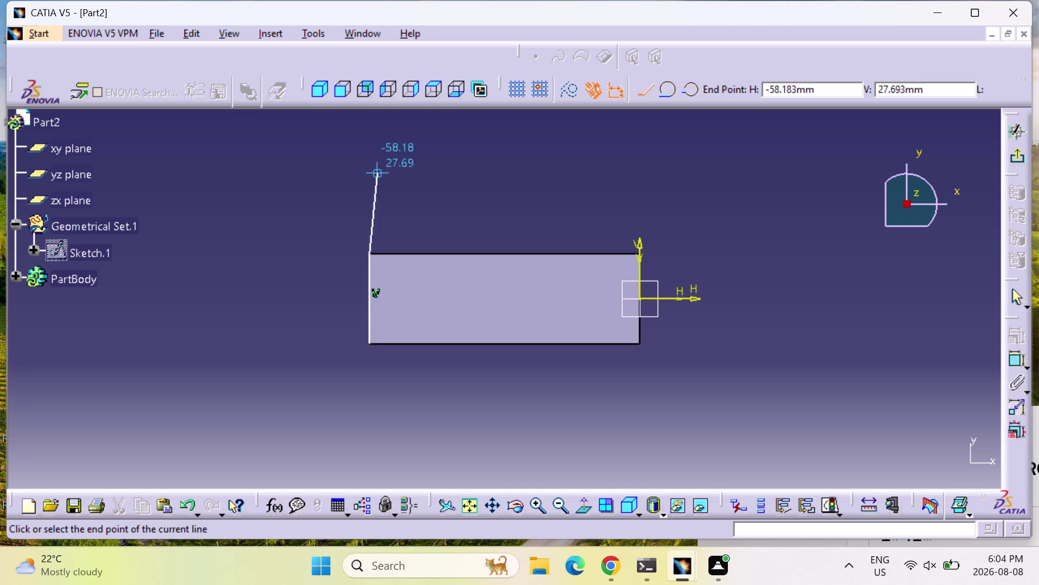
Add a tangent arc across the top and a right vertical line down to the block's corner.
middle_drag(367, 147, 362, 186)
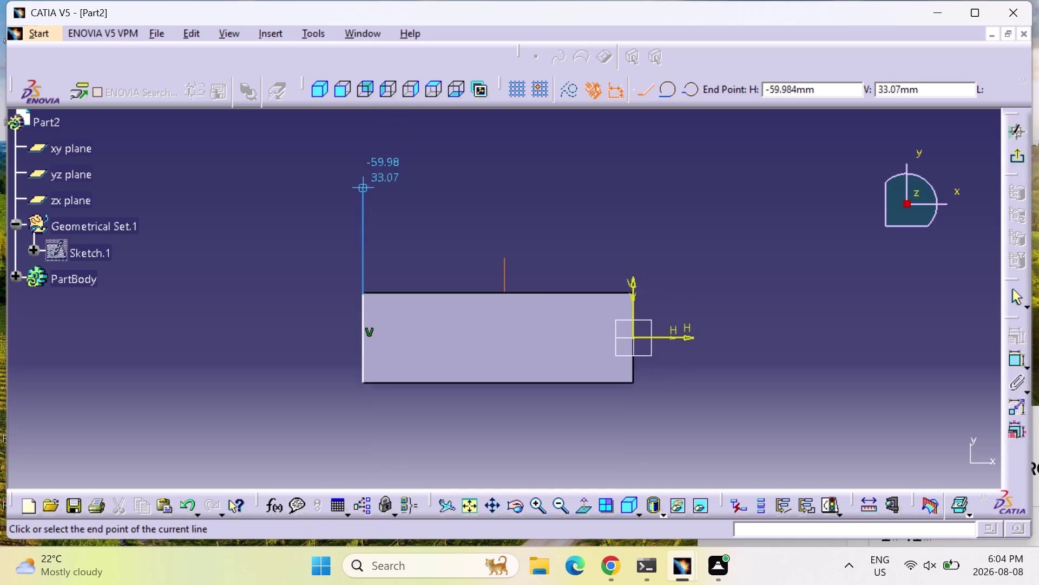
middle_drag(362, 186, 358, 305)
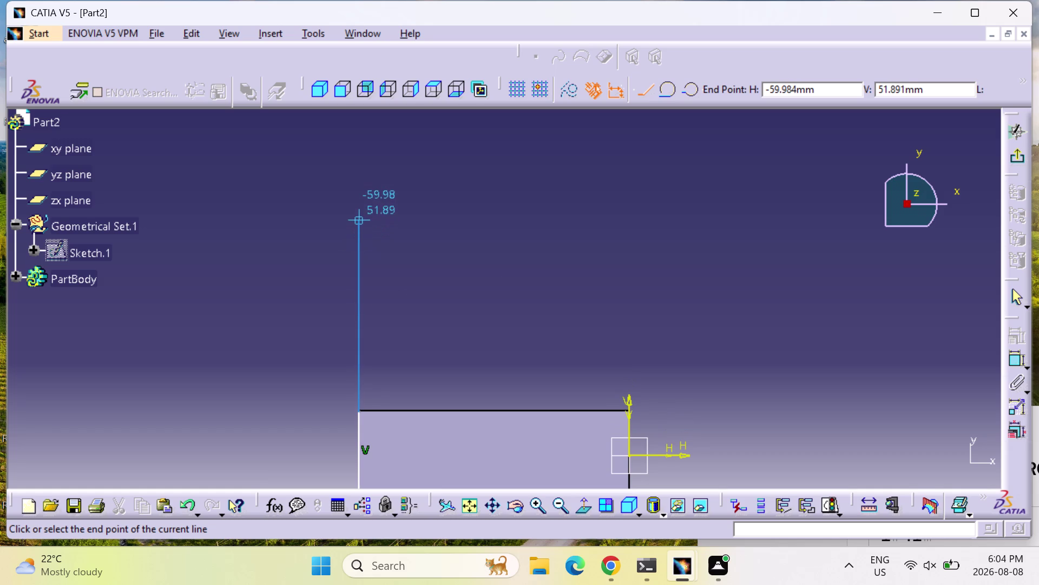
drag(360, 219, 630, 214)
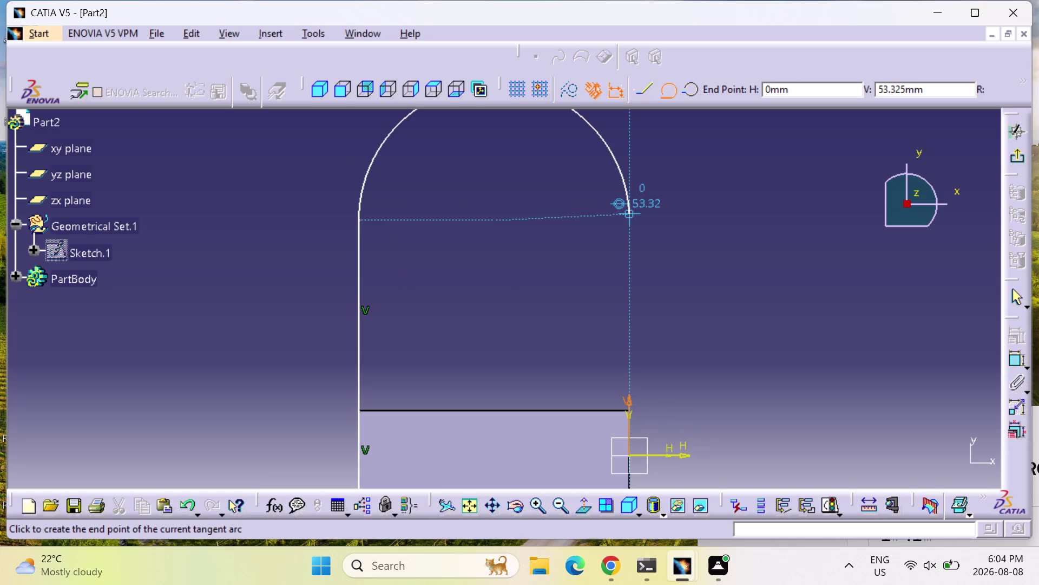
click(630, 222)
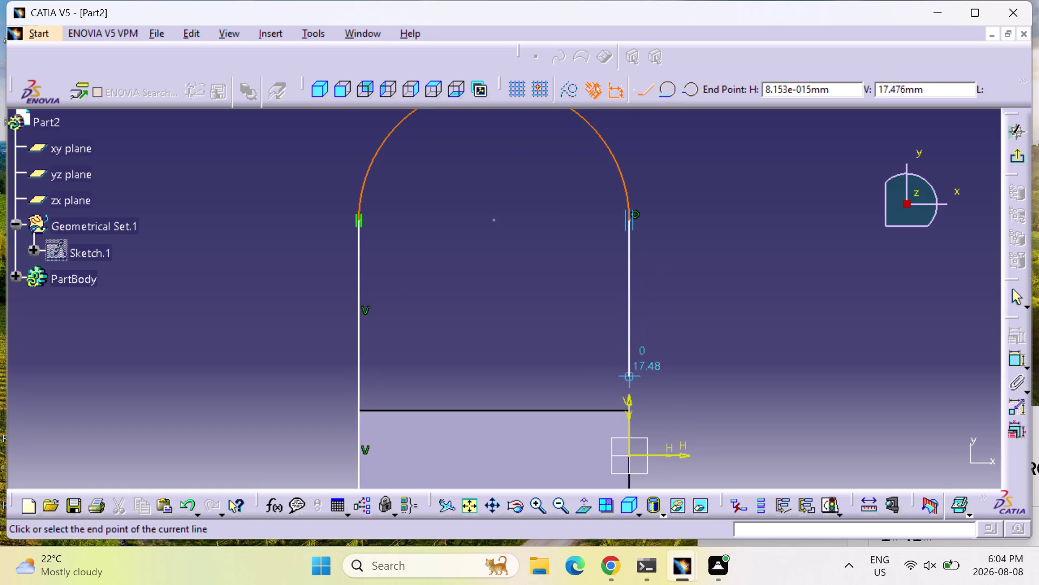
click(631, 409)
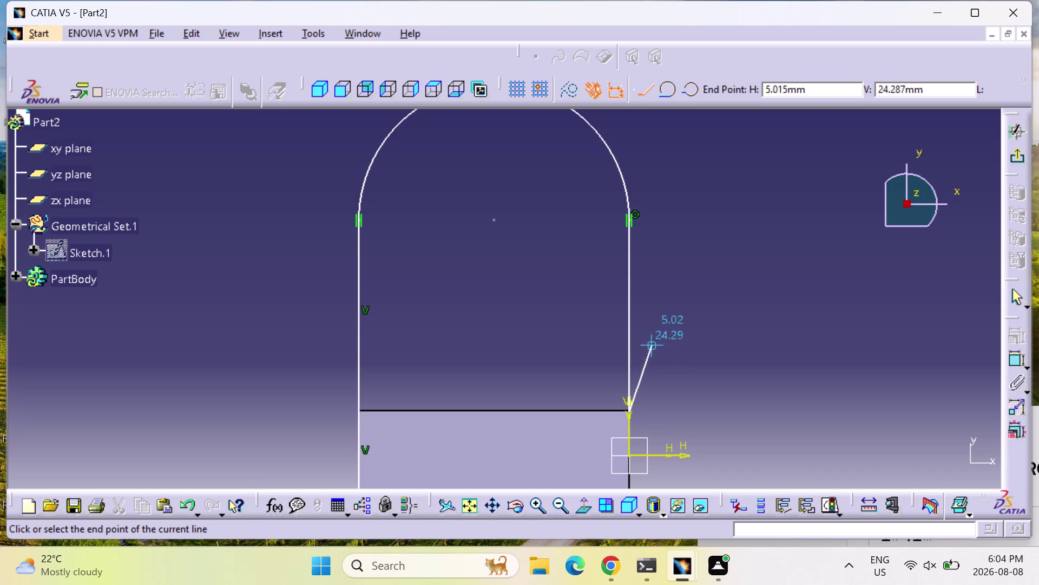
key(Escape)
key(Escape)
key(Escape)
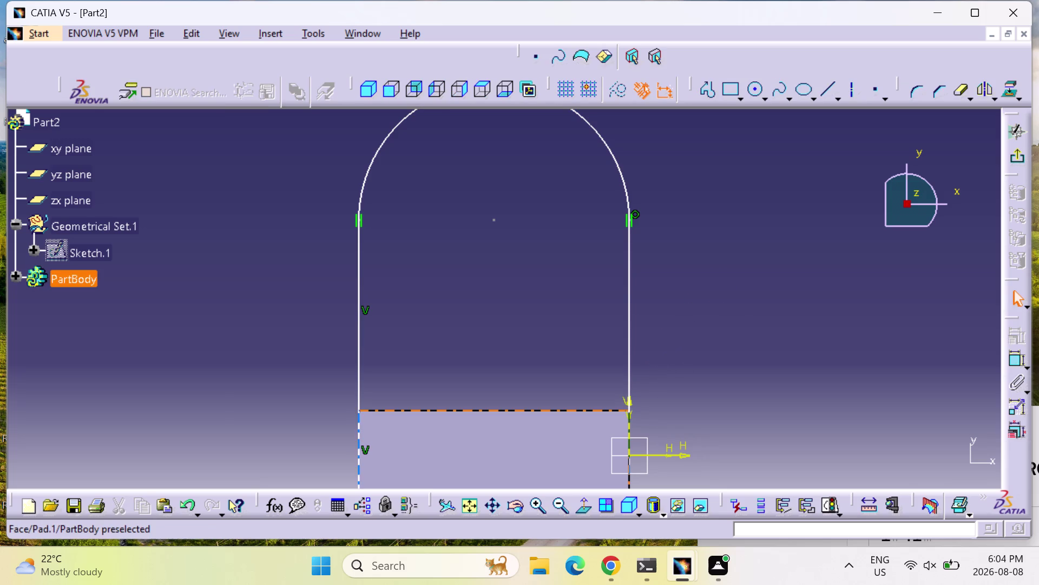
key(Escape)
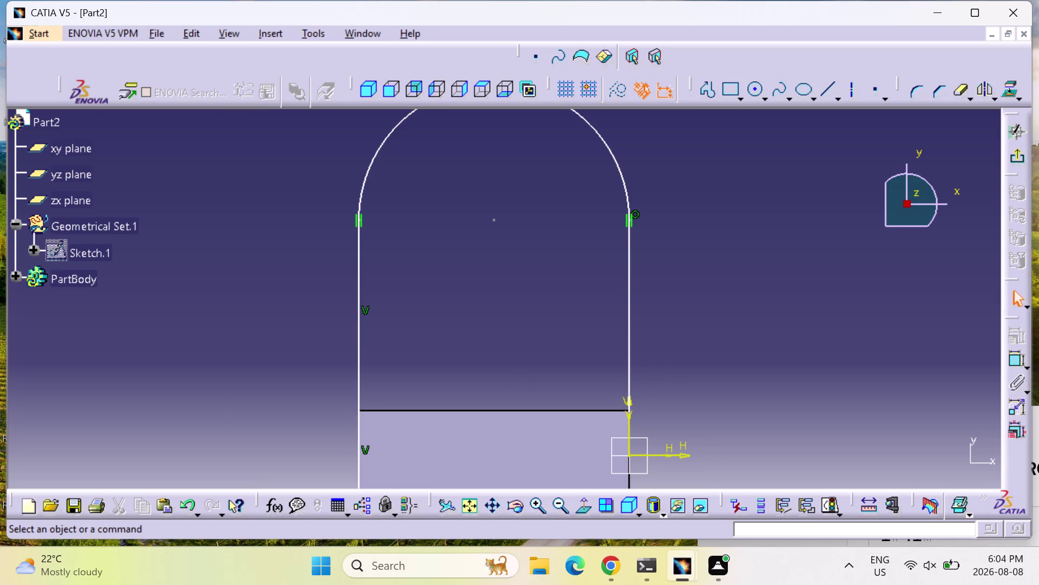
middle_drag(538, 402, 499, 286)
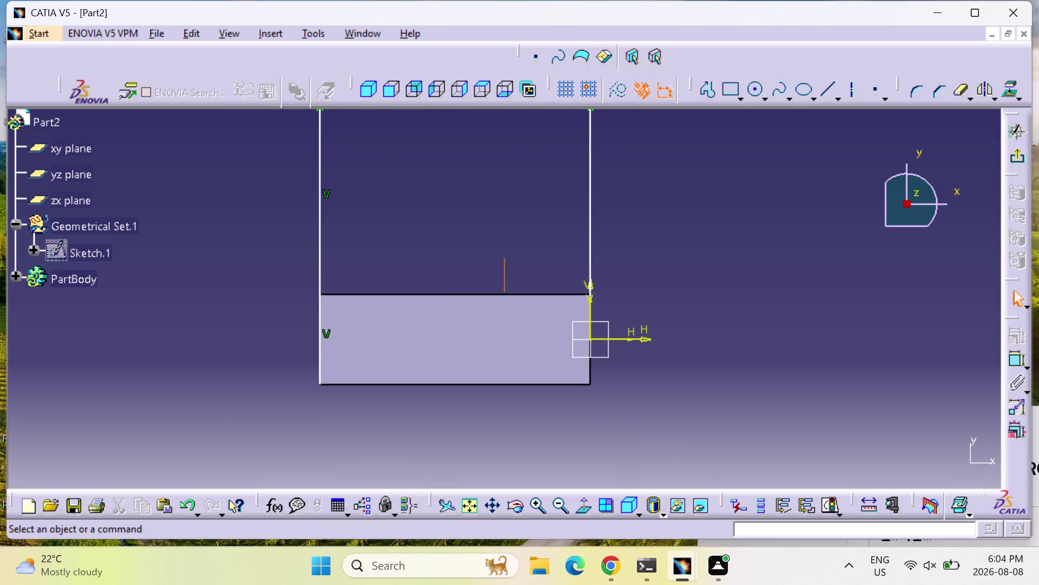
Dimension the arc centre to the bottom edge, try 40, and undo back to 61.891.
middle_drag(499, 286, 516, 355)
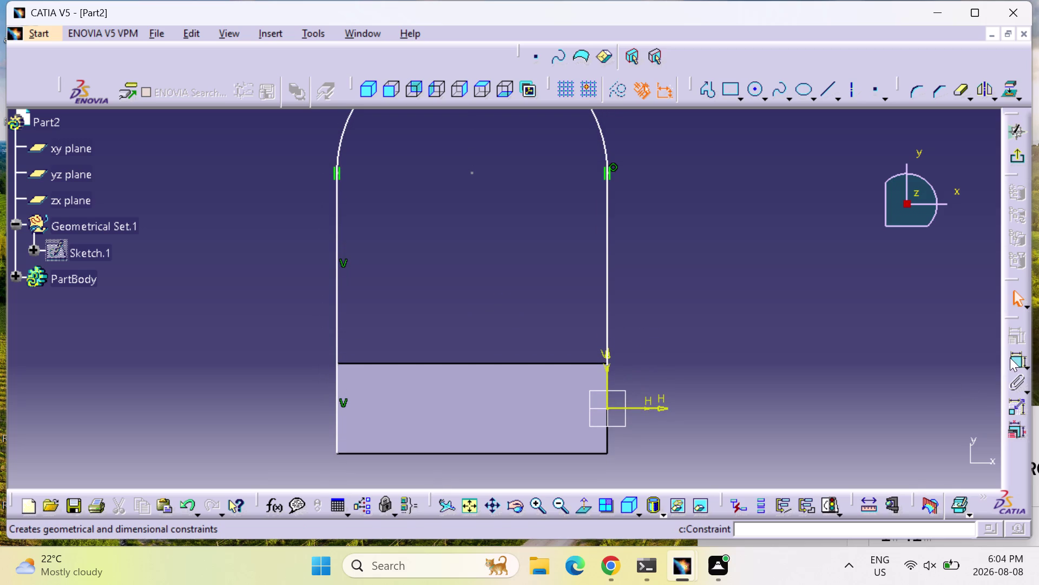
click(1016, 358)
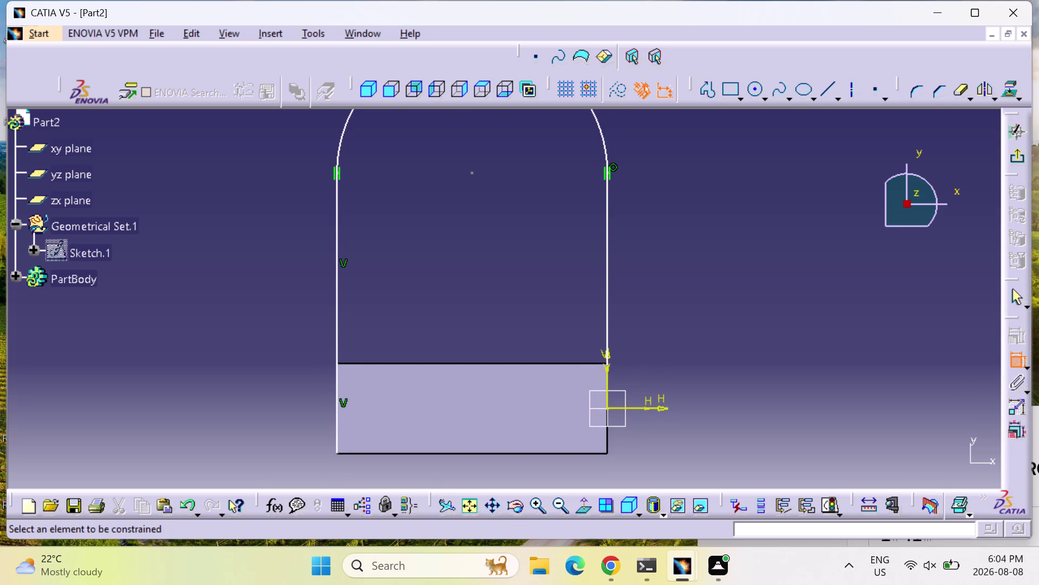
click(474, 174)
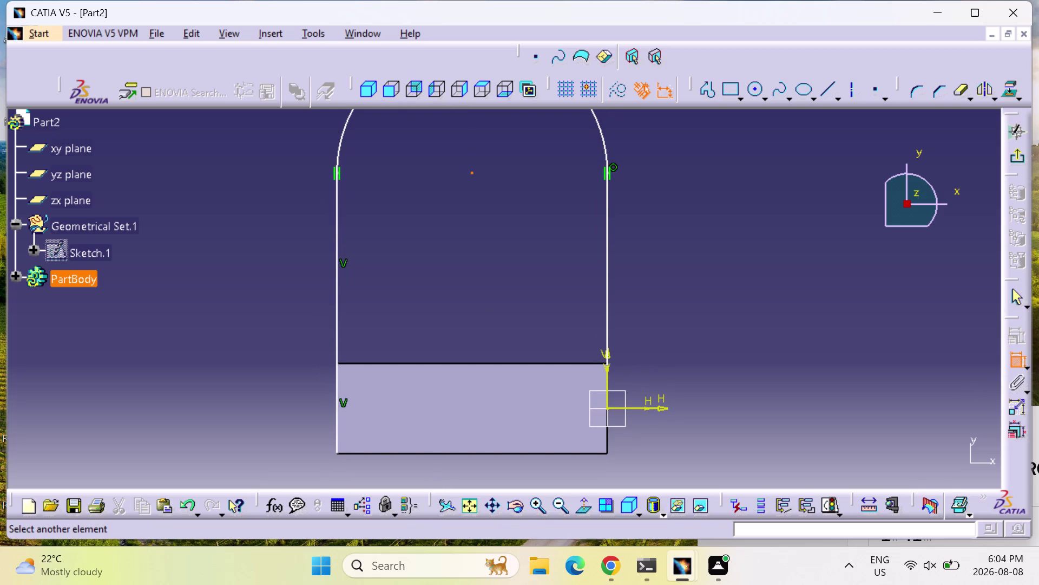
click(496, 456)
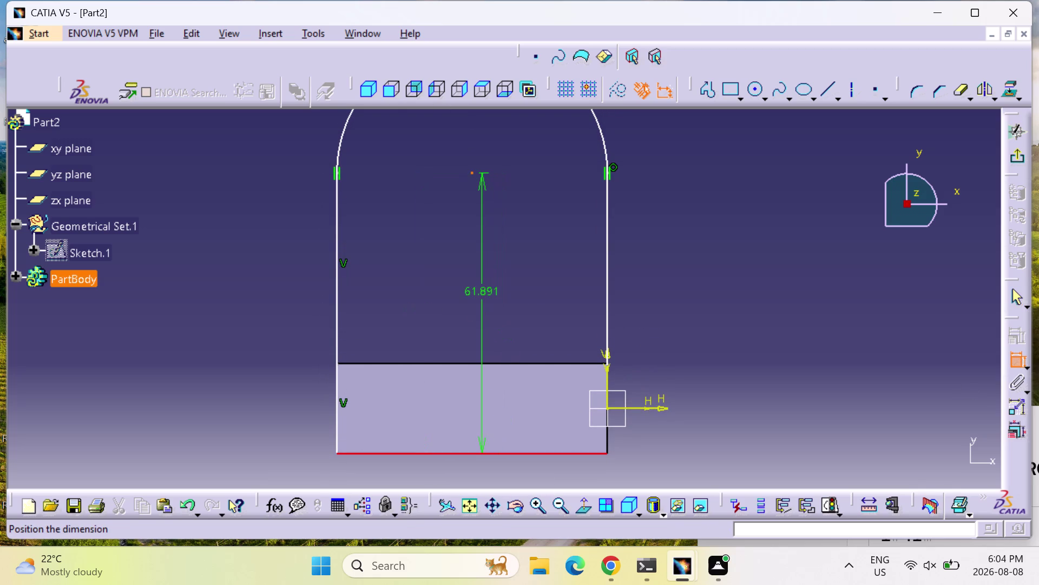
click(482, 294)
double_click(490, 286)
text(4)
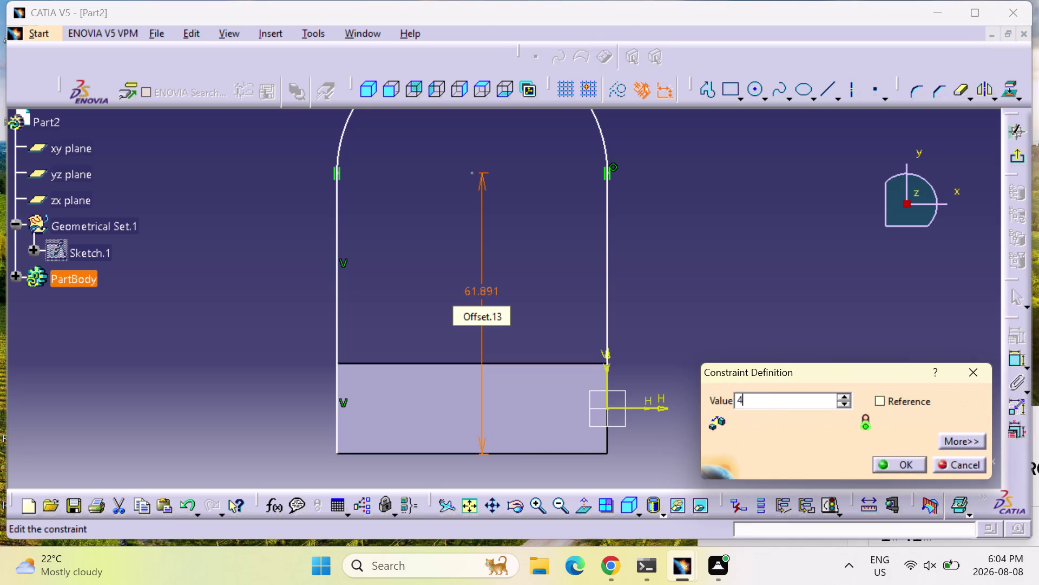
text(0)
key(Return)
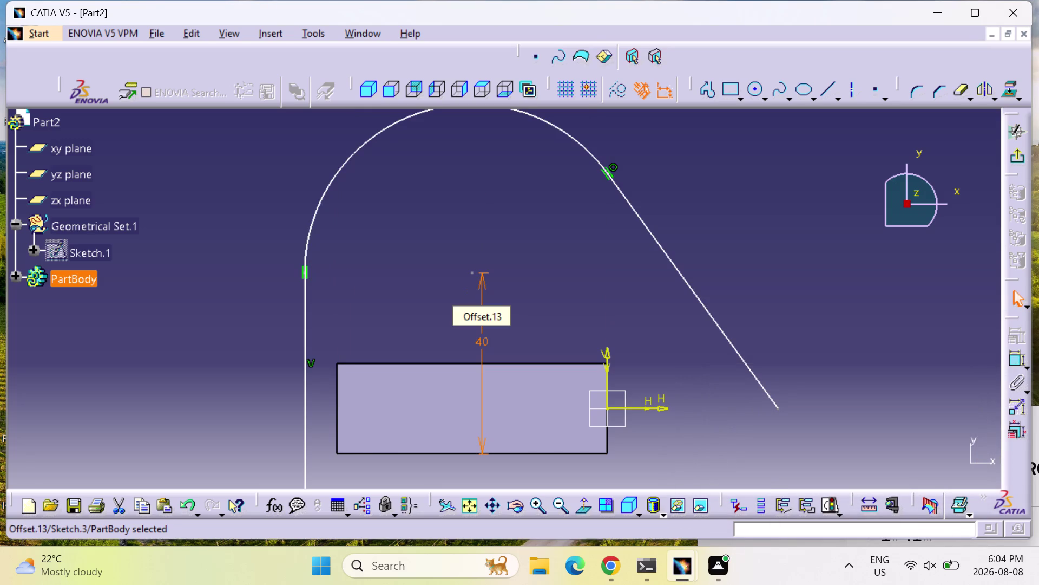
key(ctrl+z)
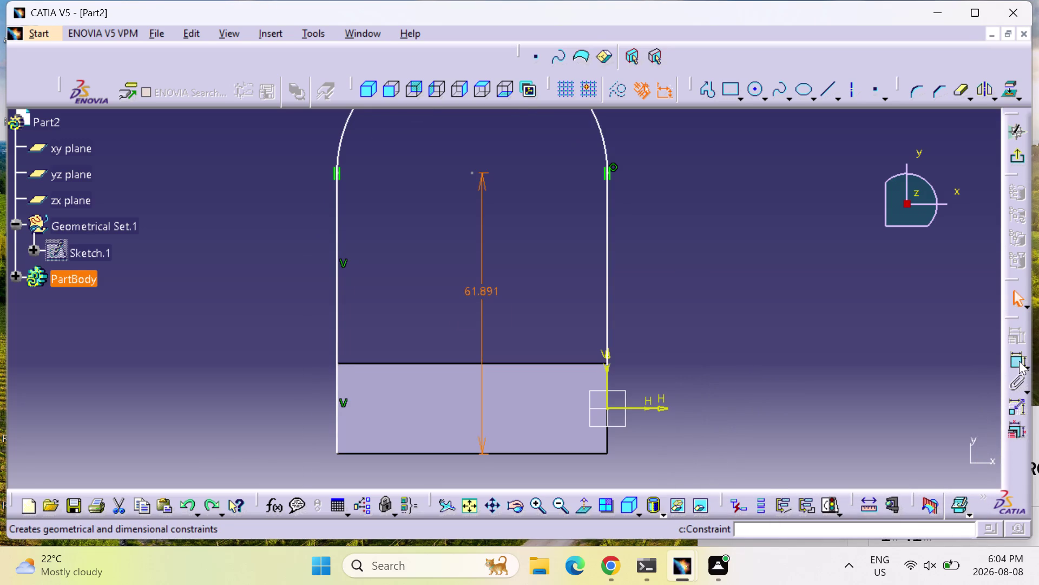
Attempt a width dimension between the two vertical lines, then cancel it.
click(1021, 360)
click(337, 191)
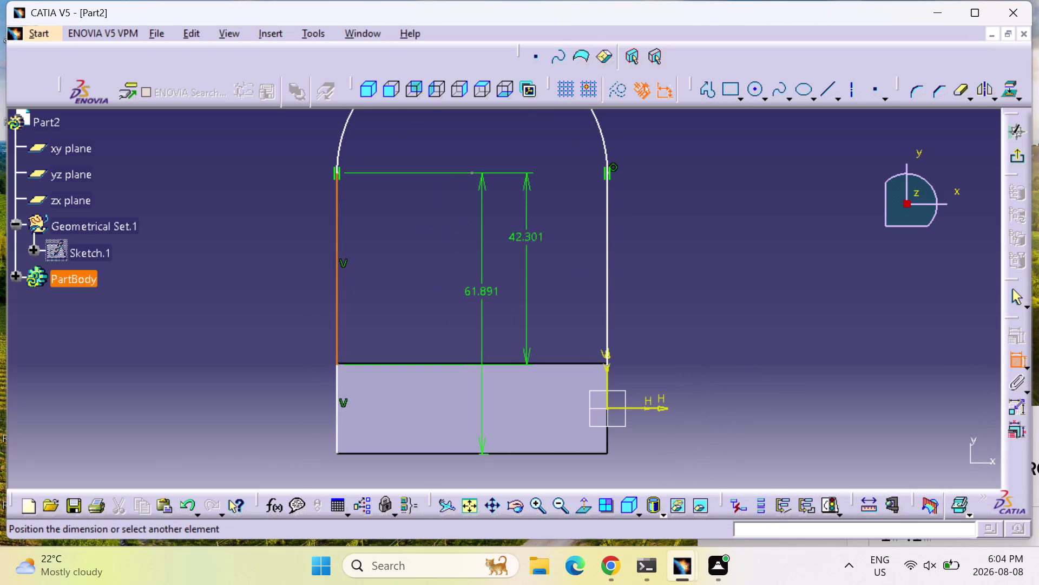
click(607, 249)
right_click(522, 259)
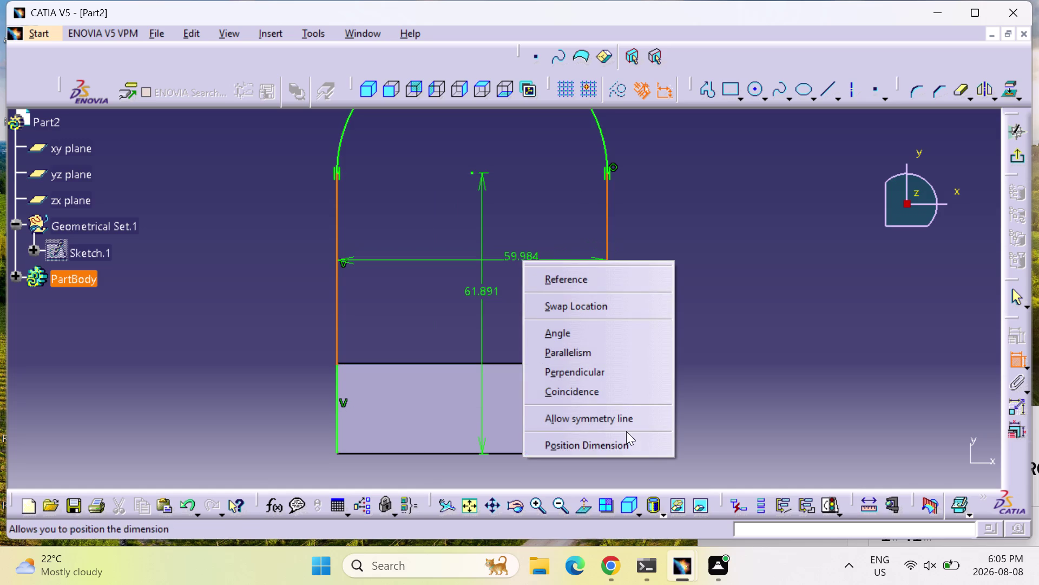
click(634, 421)
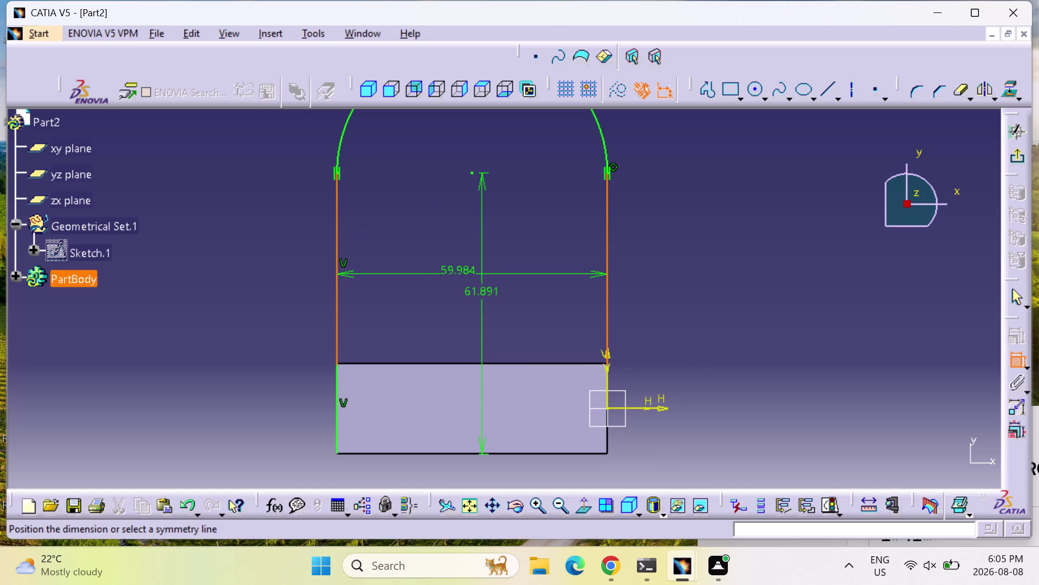
key(Escape)
key(Escape)
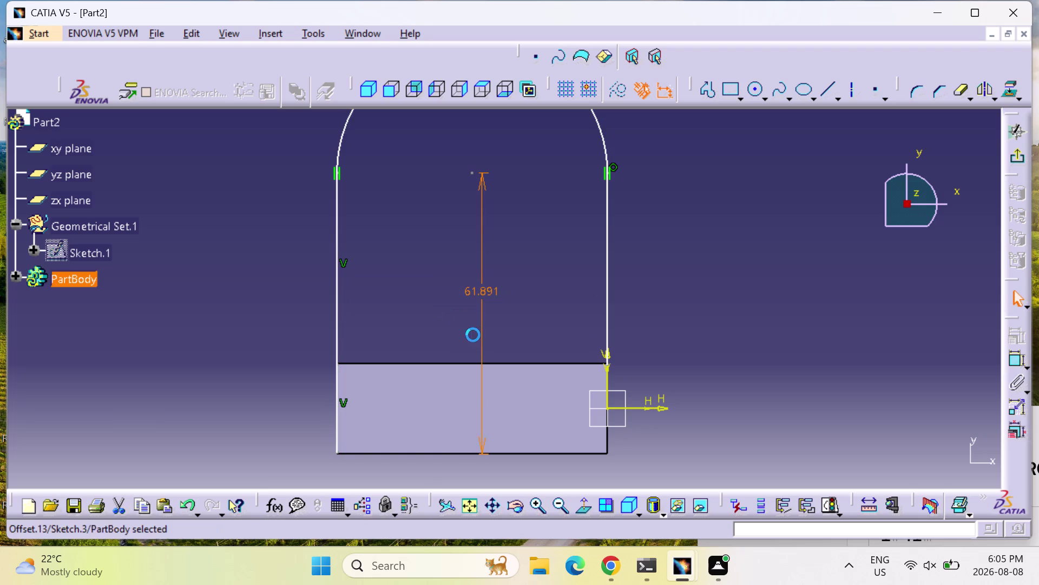
key(Escape)
key(Escape)
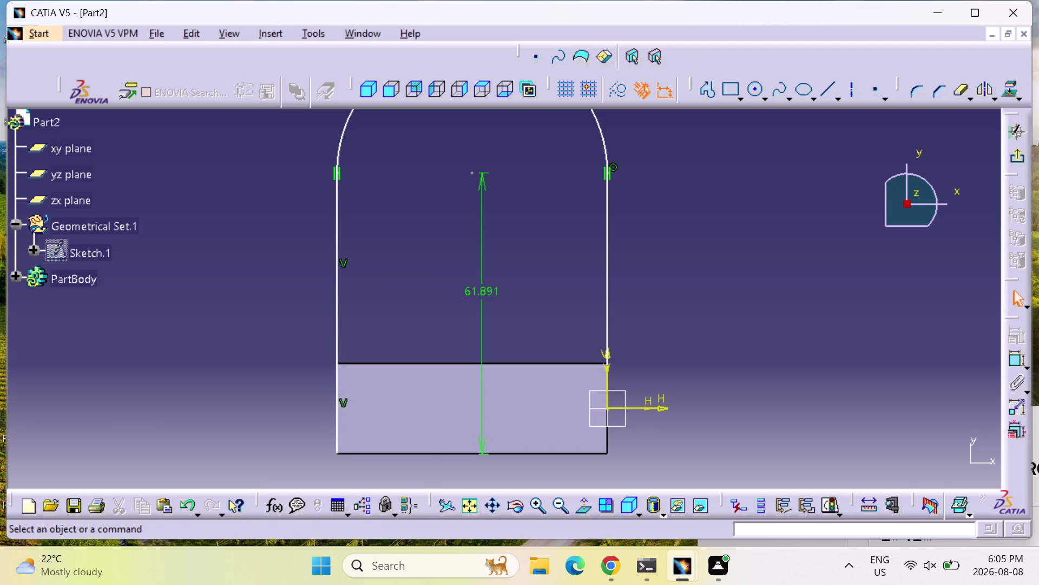
Leave the sketch, open Pad.1's settings, and untick Mirrored extent.
middle_drag(703, 376, 462, 359)
right_drag(703, 376, 461, 358)
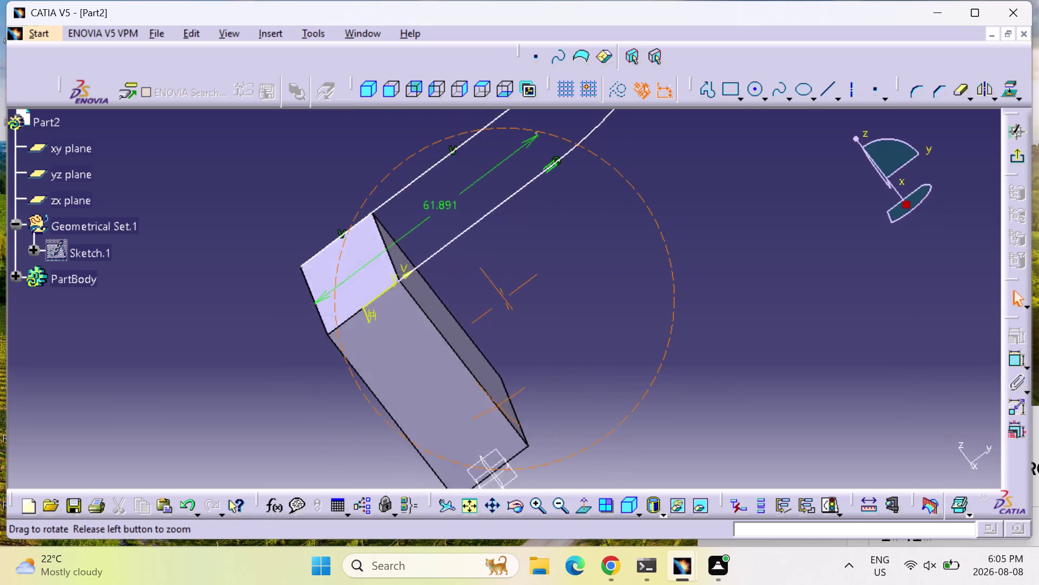
middle_drag(461, 358, 373, 223)
right_drag(461, 359, 372, 222)
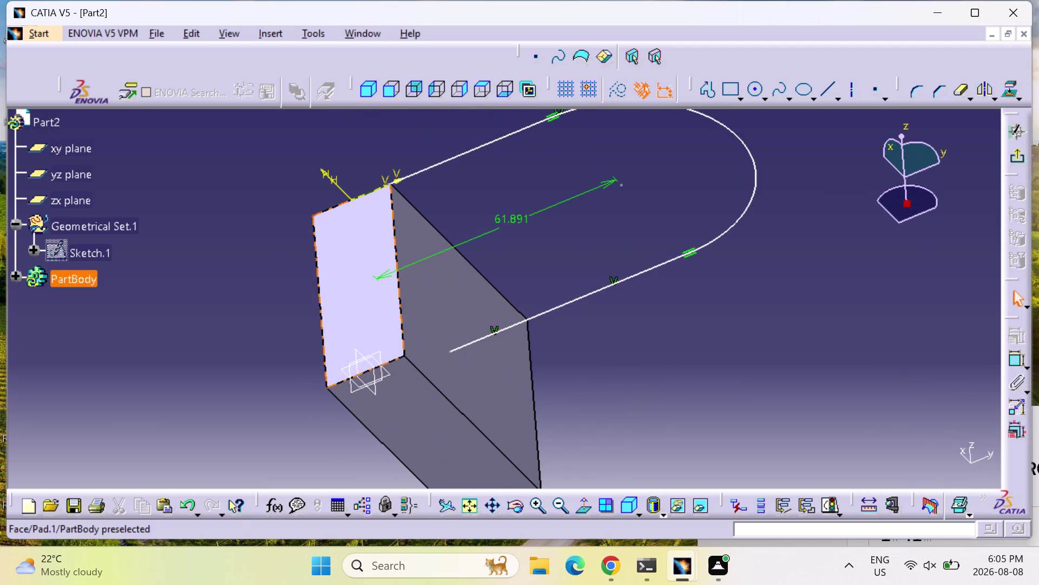
double_click(372, 324)
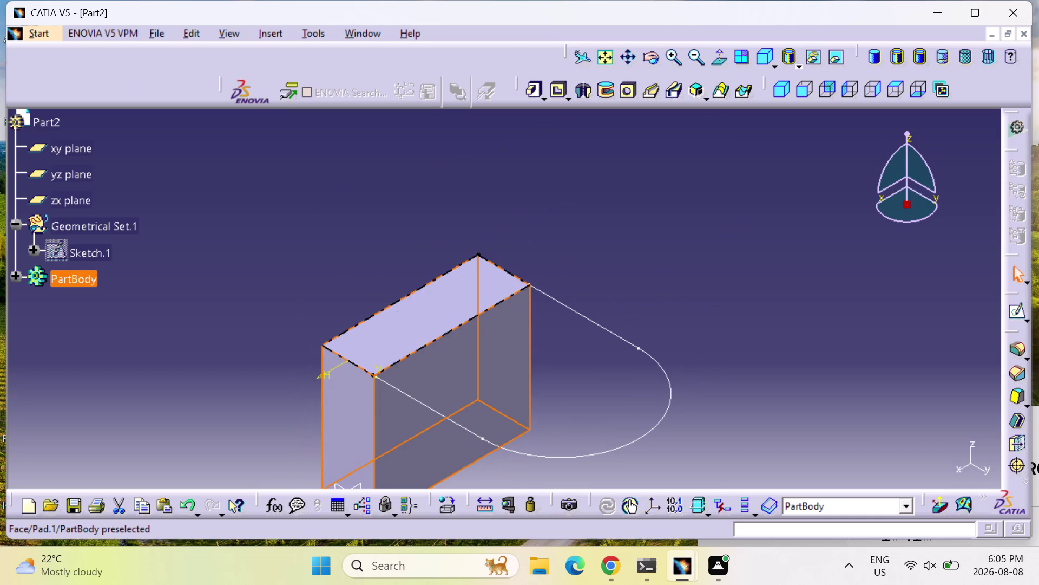
double_click(403, 316)
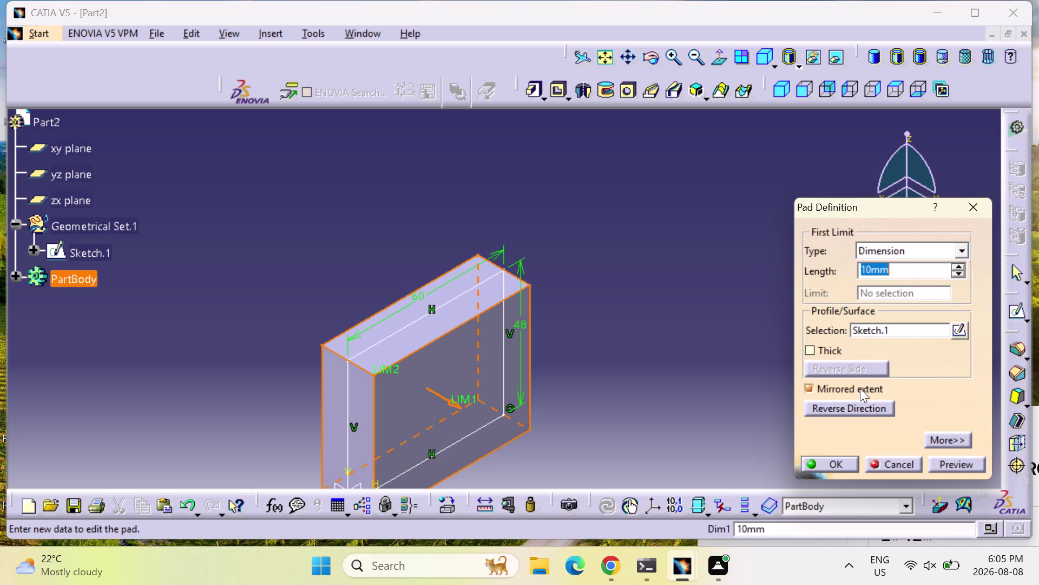
click(950, 464)
middle_drag(673, 372, 642, 296)
right_drag(662, 370, 642, 296)
click(607, 56)
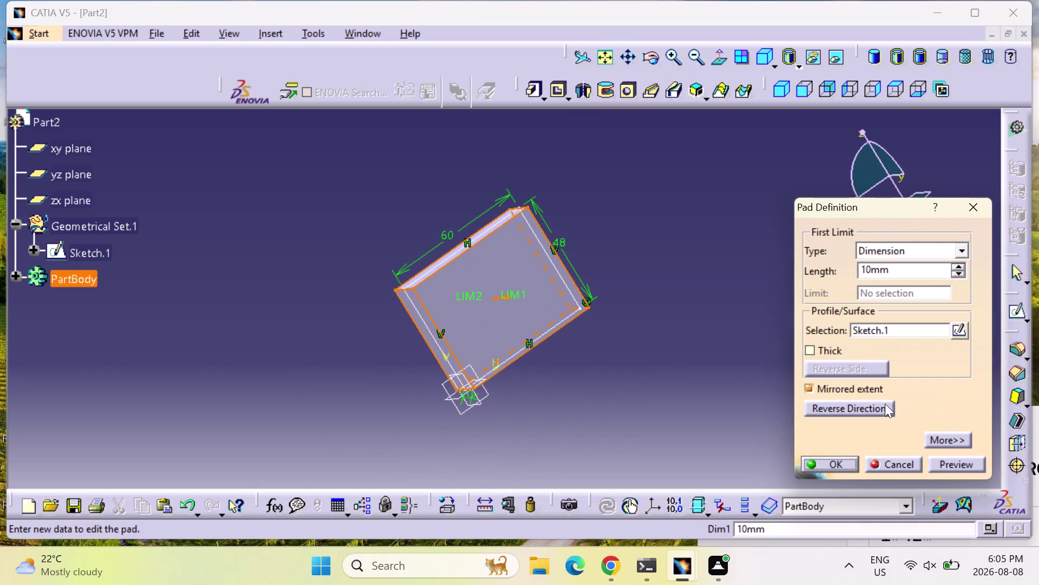
click(861, 390)
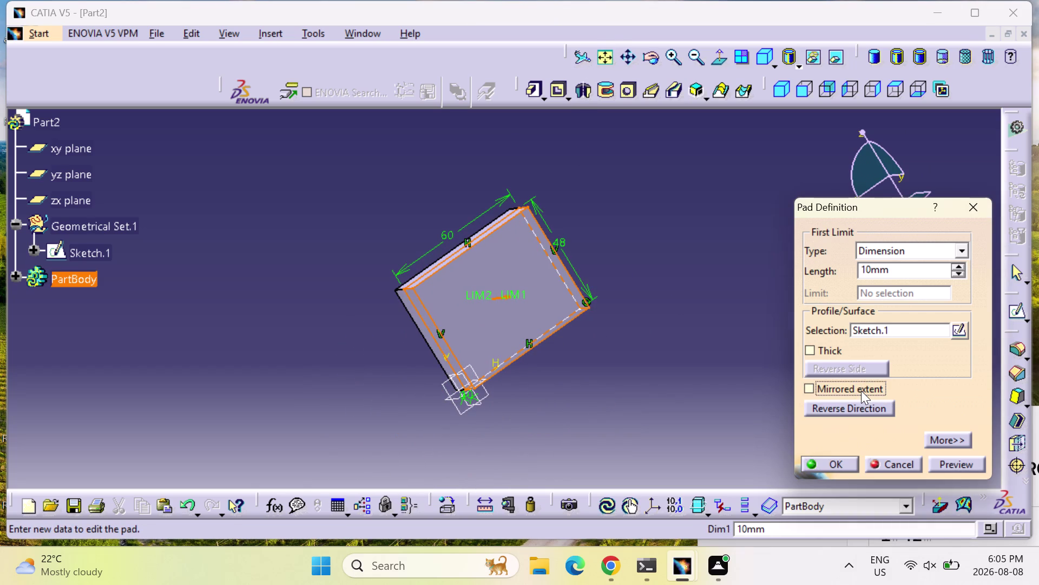
Re-enable Mirrored extent and confirm the 10 mm pad.
middle_drag(612, 401, 497, 201)
right_drag(613, 401, 497, 201)
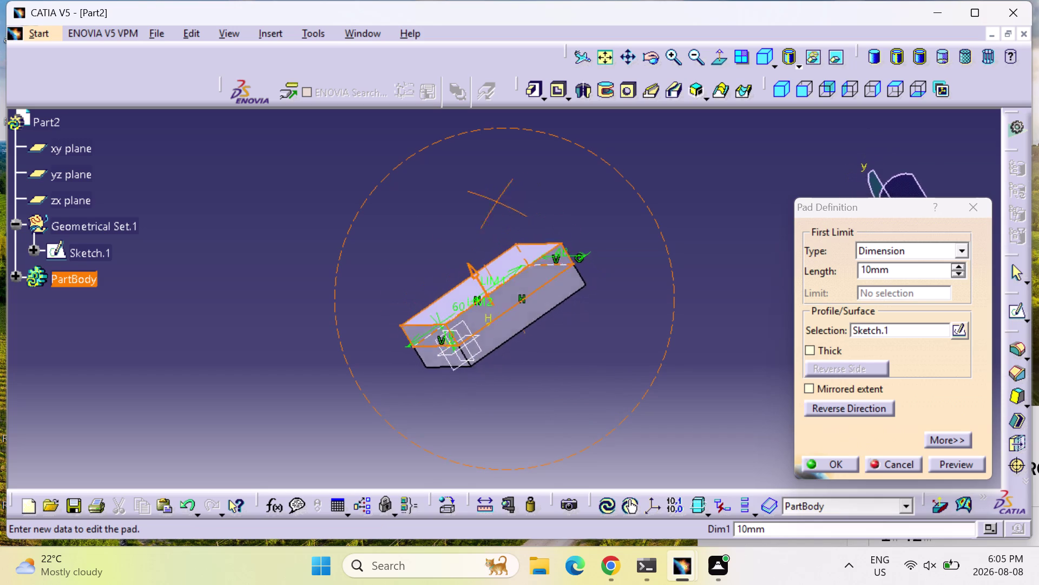
middle_drag(497, 201, 429, 192)
right_drag(497, 201, 429, 191)
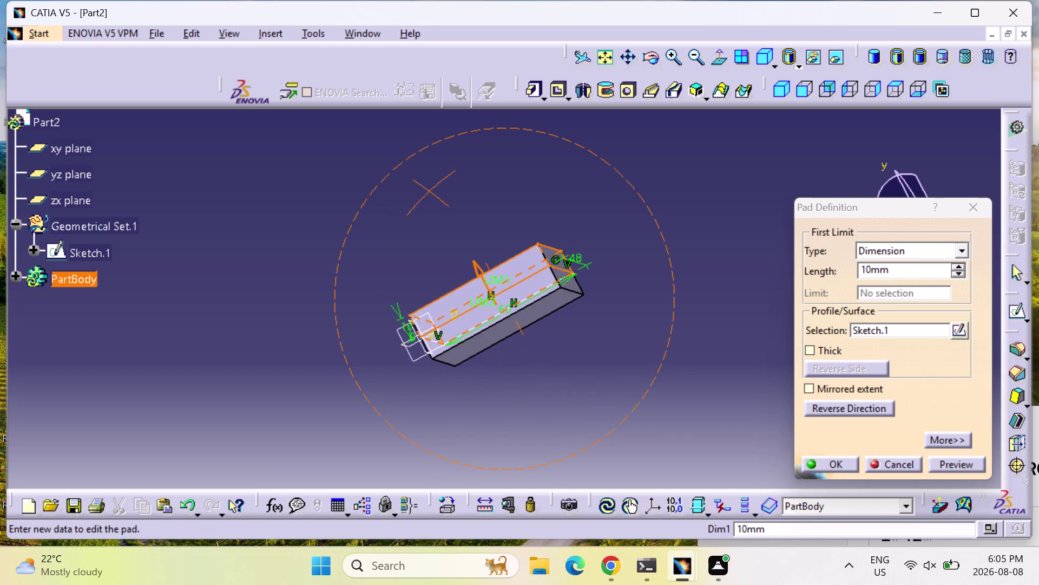
middle_drag(429, 191, 432, 191)
right_drag(428, 192, 432, 191)
middle_drag(450, 447, 479, 247)
right_drag(444, 446, 480, 247)
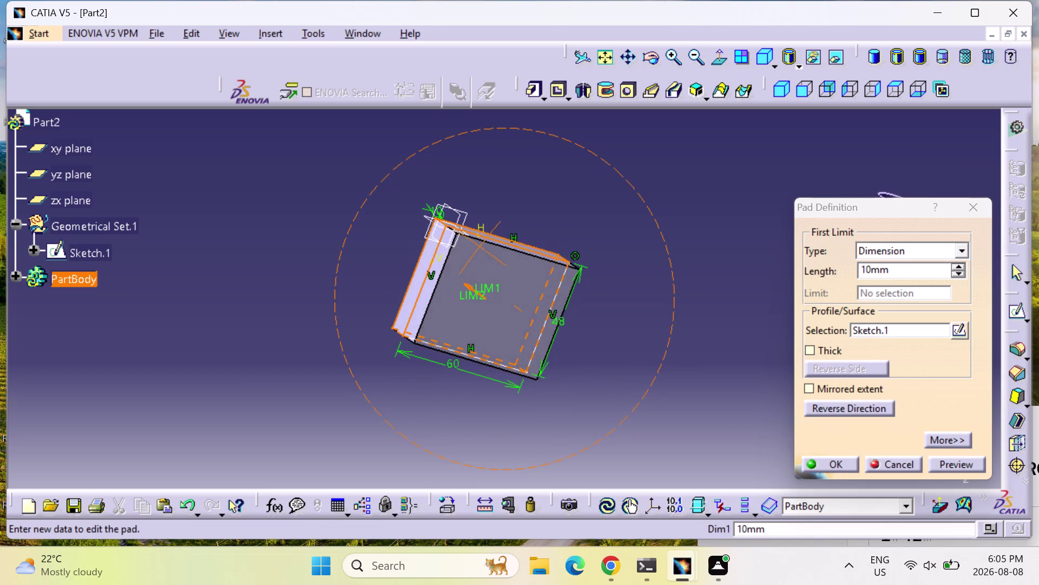
middle_drag(480, 247, 480, 240)
right_drag(480, 247, 481, 241)
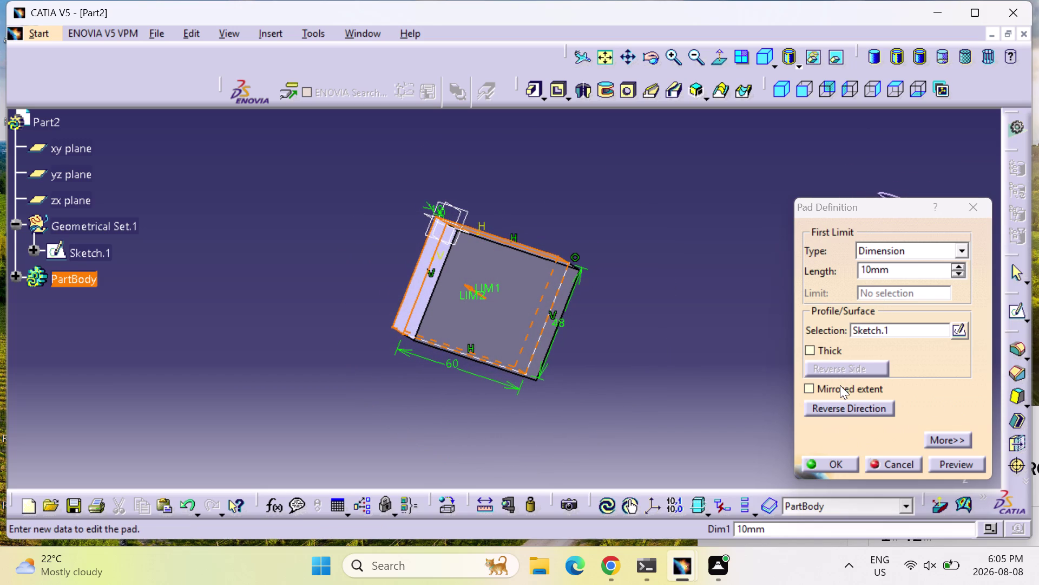
click(840, 385)
click(961, 461)
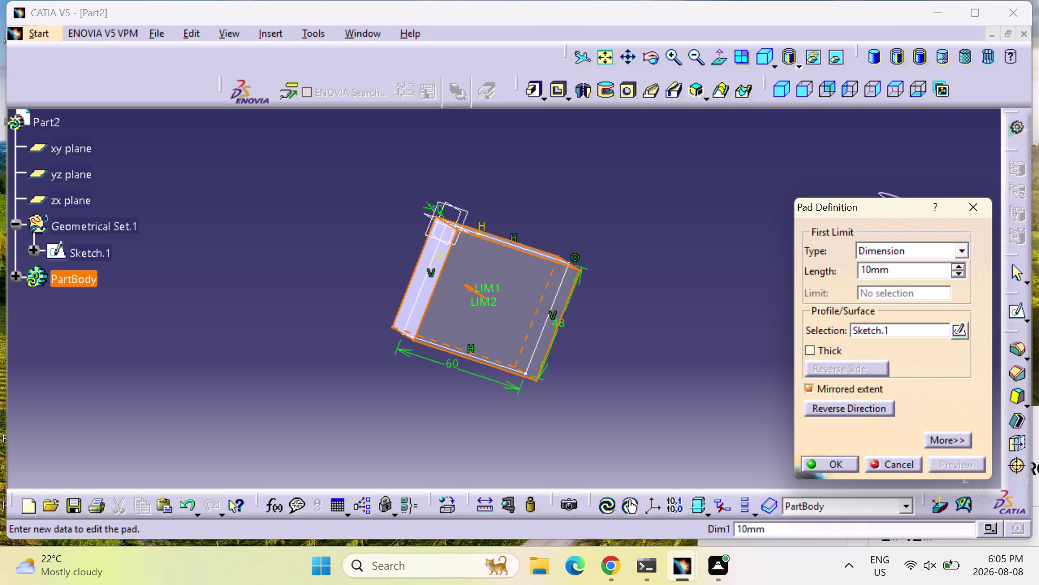
click(620, 356)
click(850, 463)
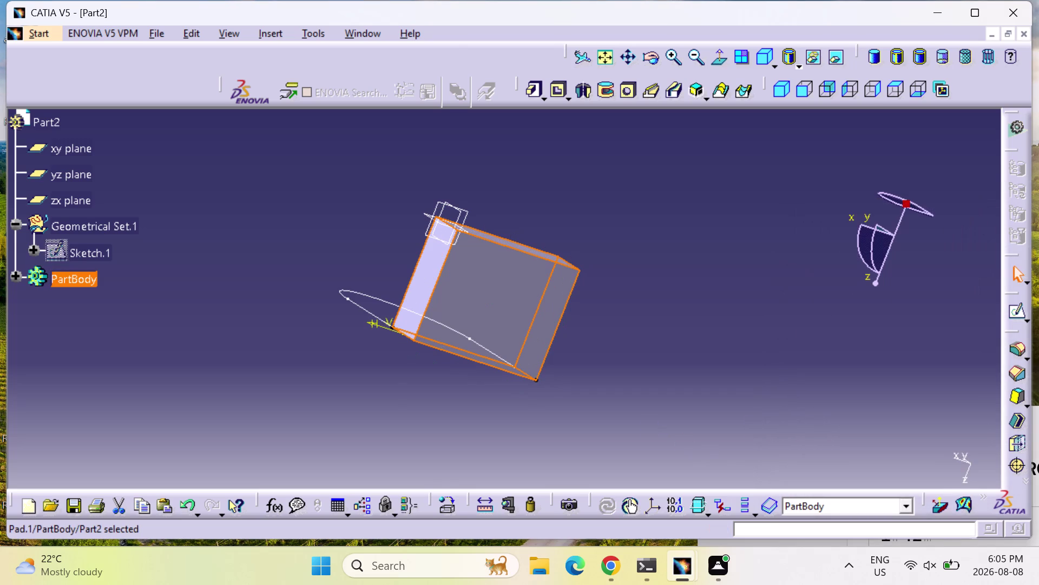
middle_drag(651, 428, 619, 358)
right_drag(652, 428, 558, 349)
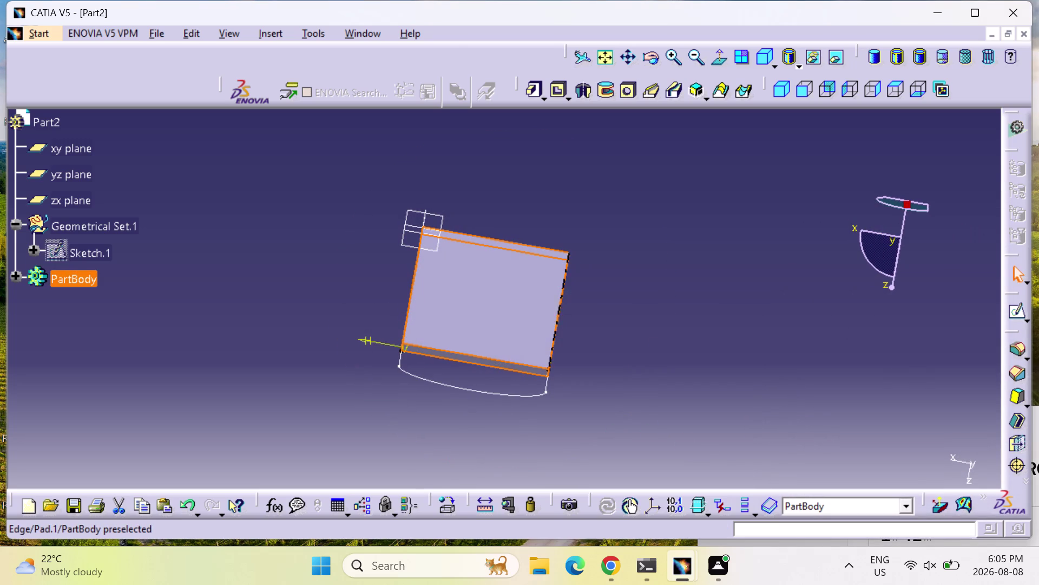
middle_click(544, 374)
middle_drag(588, 425, 537, 331)
right_drag(586, 427, 537, 330)
scroll(down, 3)
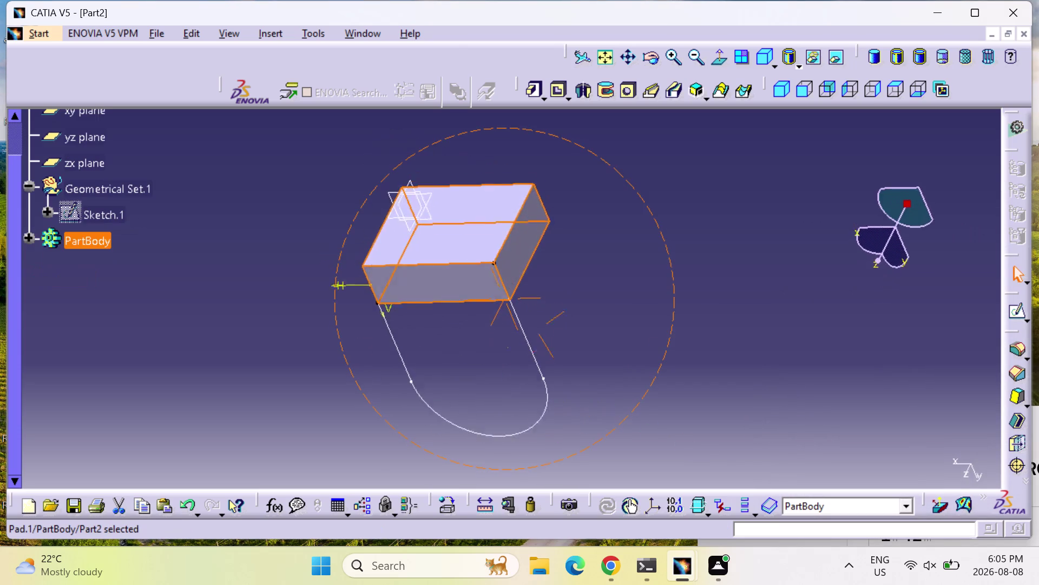
middle_drag(537, 331, 412, 247)
right_drag(538, 330, 407, 248)
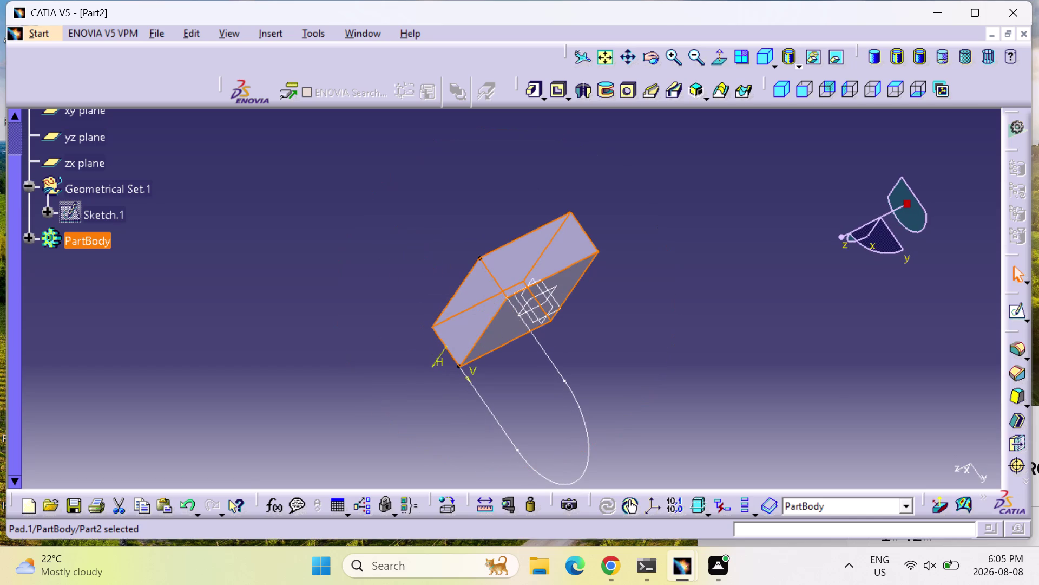
middle_drag(663, 386, 499, 310)
right_drag(661, 387, 499, 310)
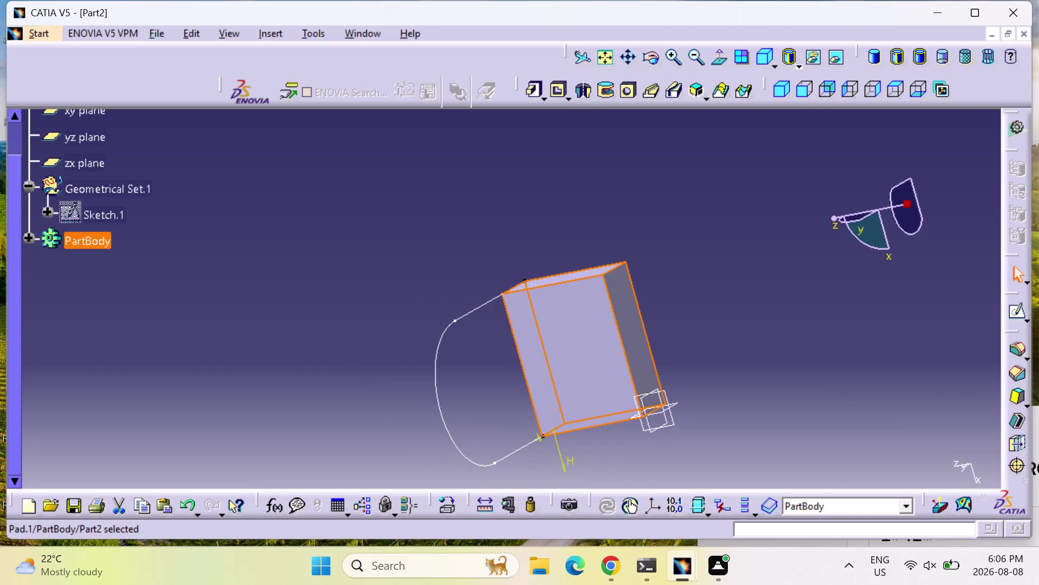
middle_drag(827, 407, 144, 298)
right_drag(826, 407, 144, 298)
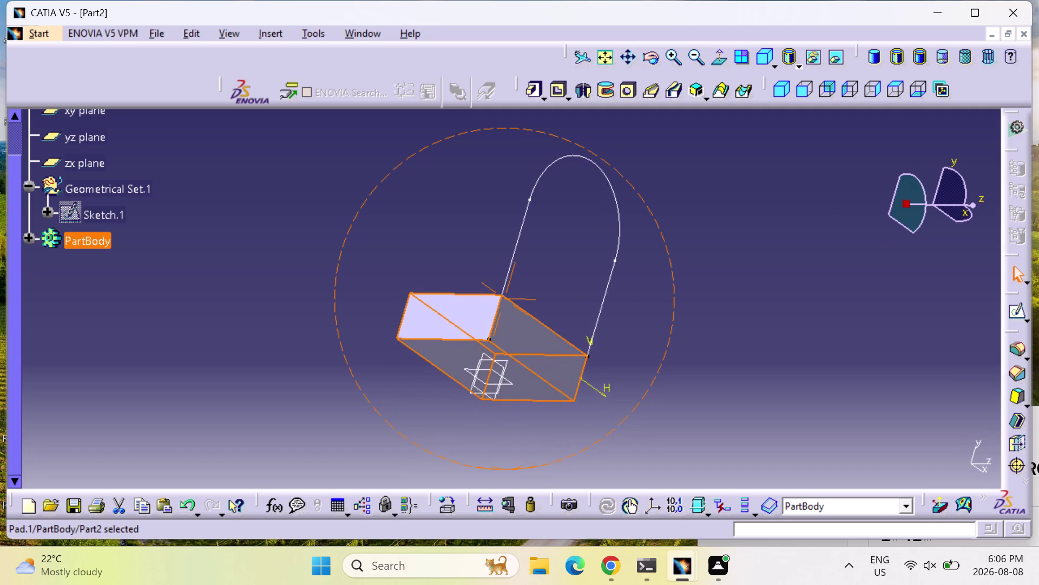
middle_drag(144, 298, 118, 260)
right_drag(144, 297, 119, 259)
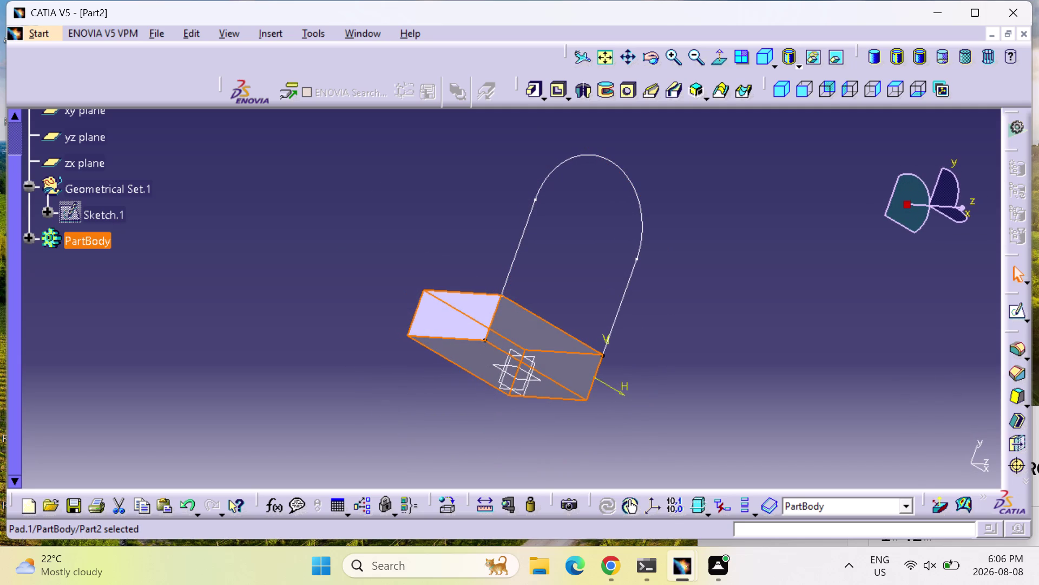
click(774, 87)
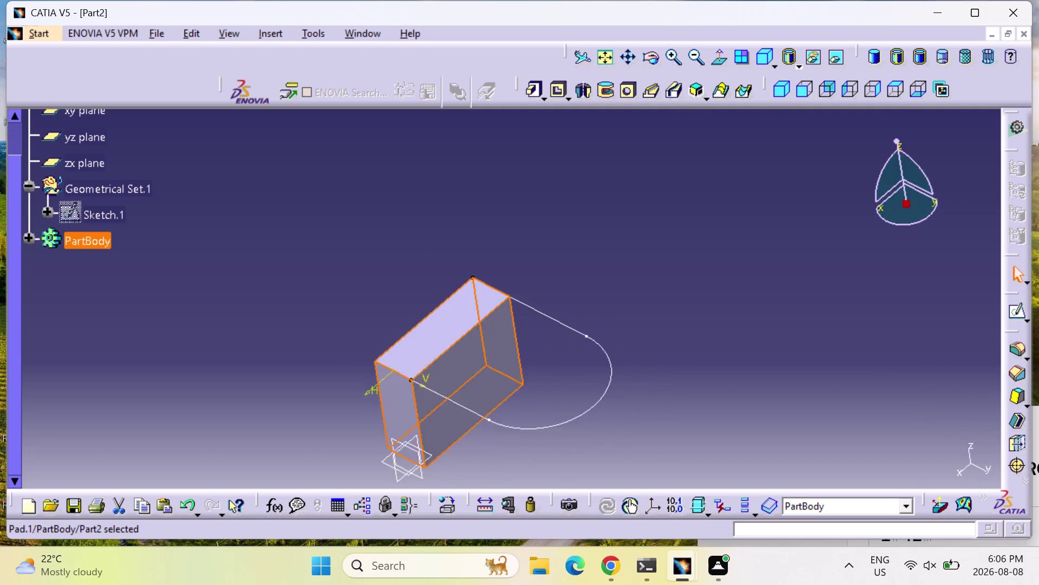
click(608, 55)
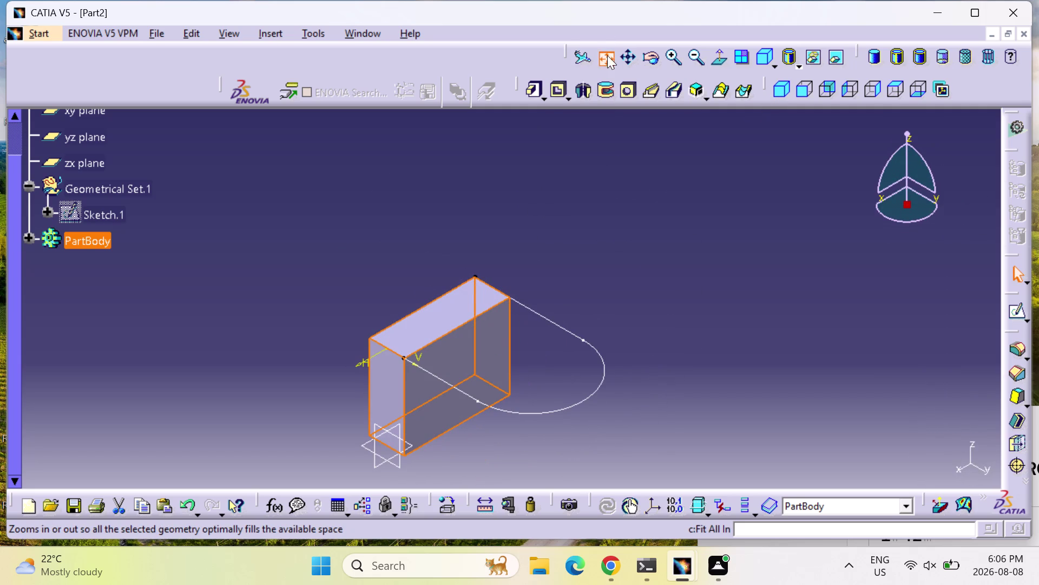
middle_drag(702, 439, 697, 437)
right_drag(699, 437, 697, 437)
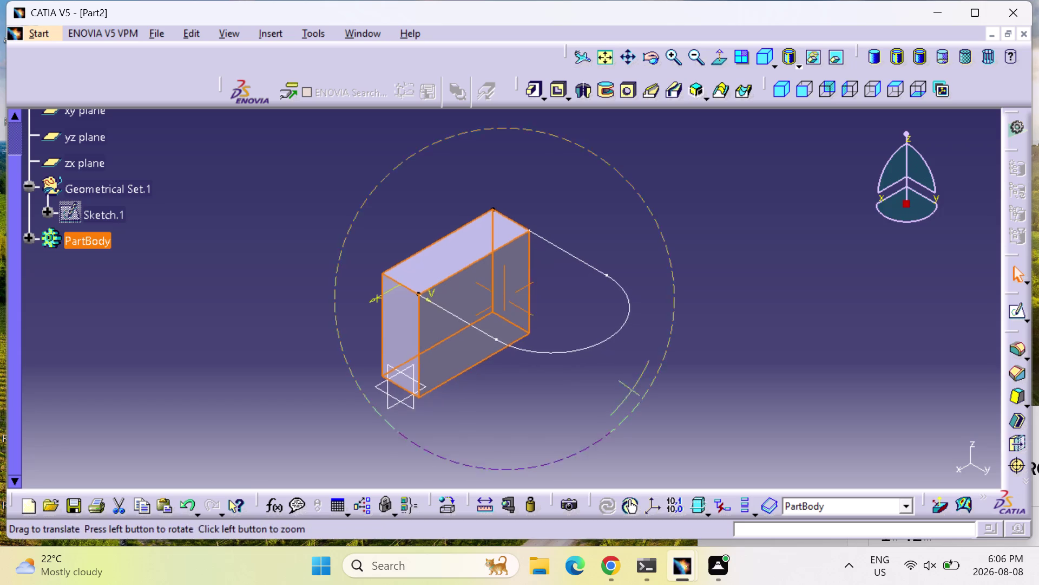
middle_drag(697, 437, 560, 192)
Select the whole U-shaped sketch curve and hide it, leaving the block visible.
right_drag(697, 437, 561, 192)
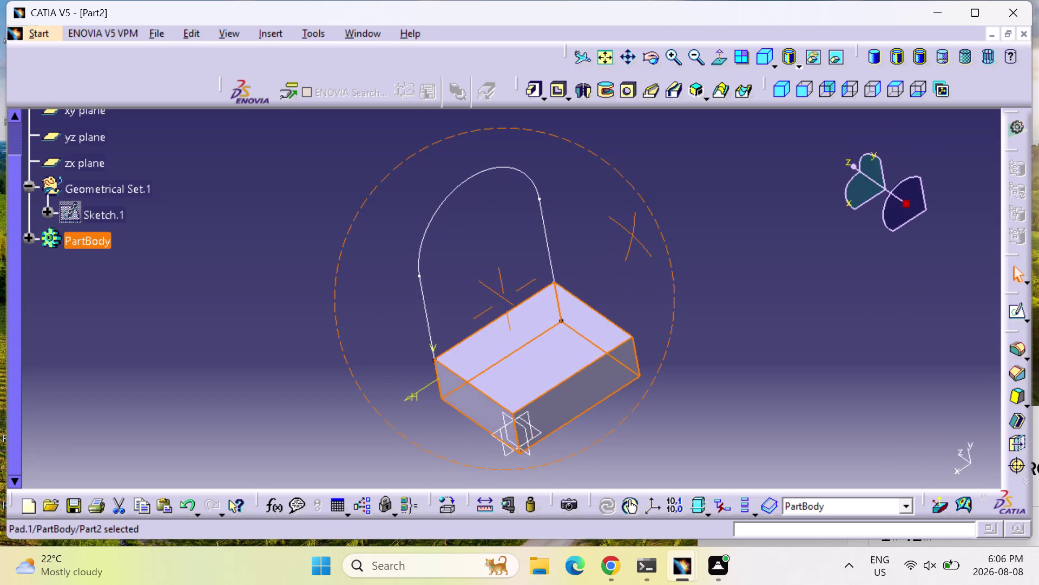
middle_drag(560, 192, 615, 388)
right_drag(561, 192, 615, 388)
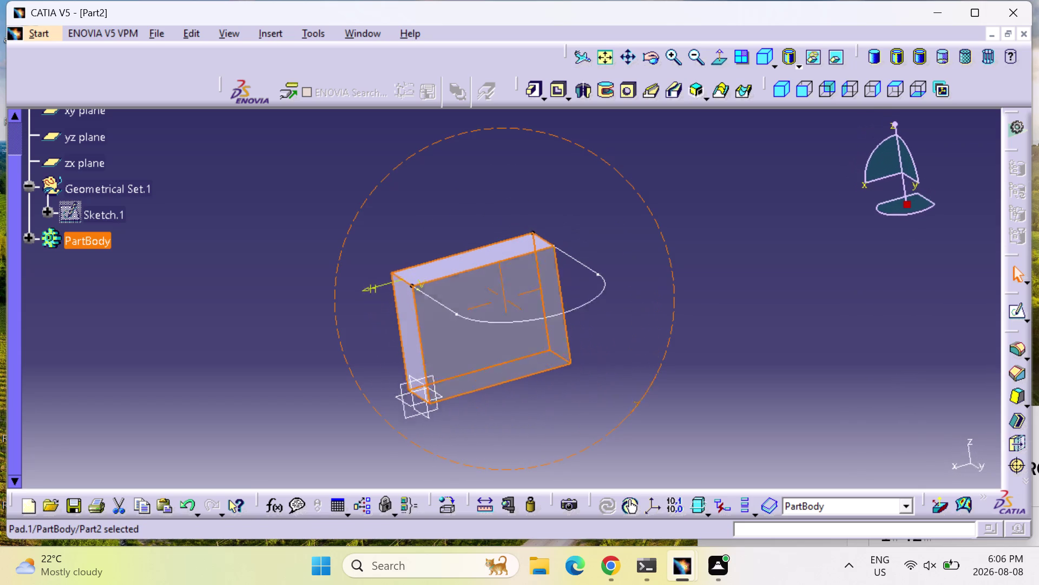
middle_drag(615, 388, 618, 394)
right_drag(615, 388, 617, 394)
click(786, 90)
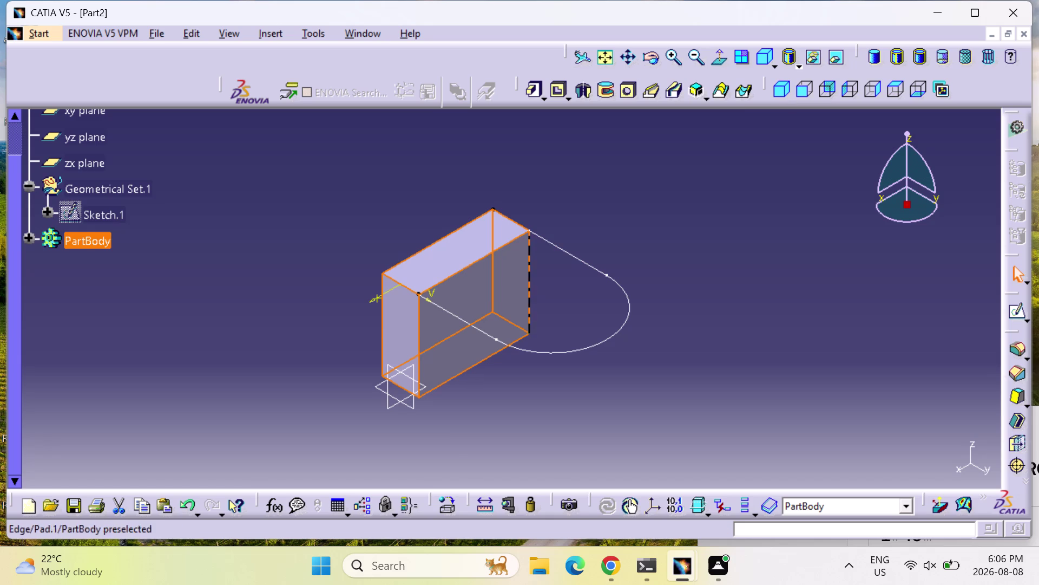
click(500, 342)
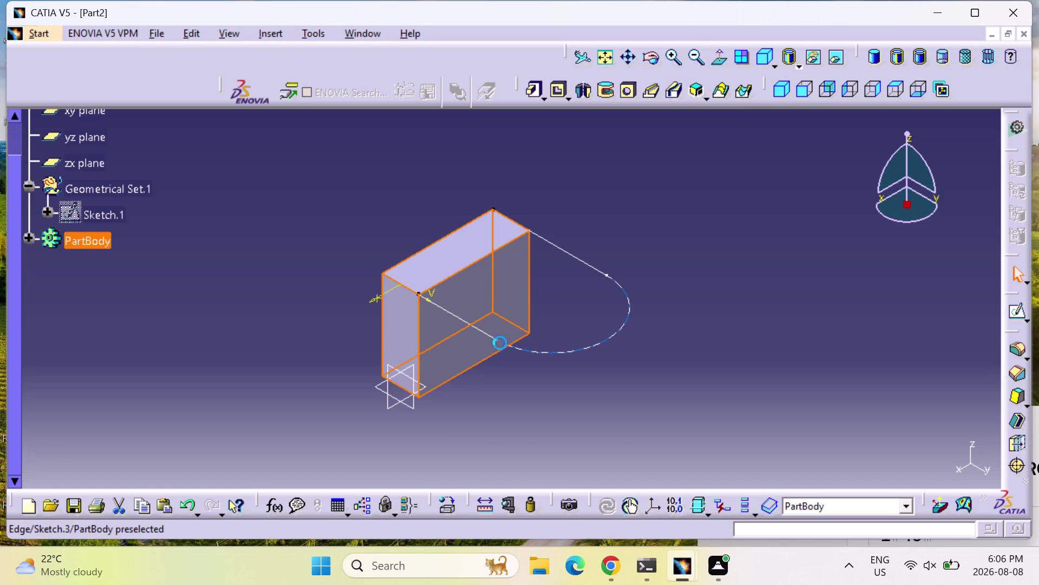
click(481, 331)
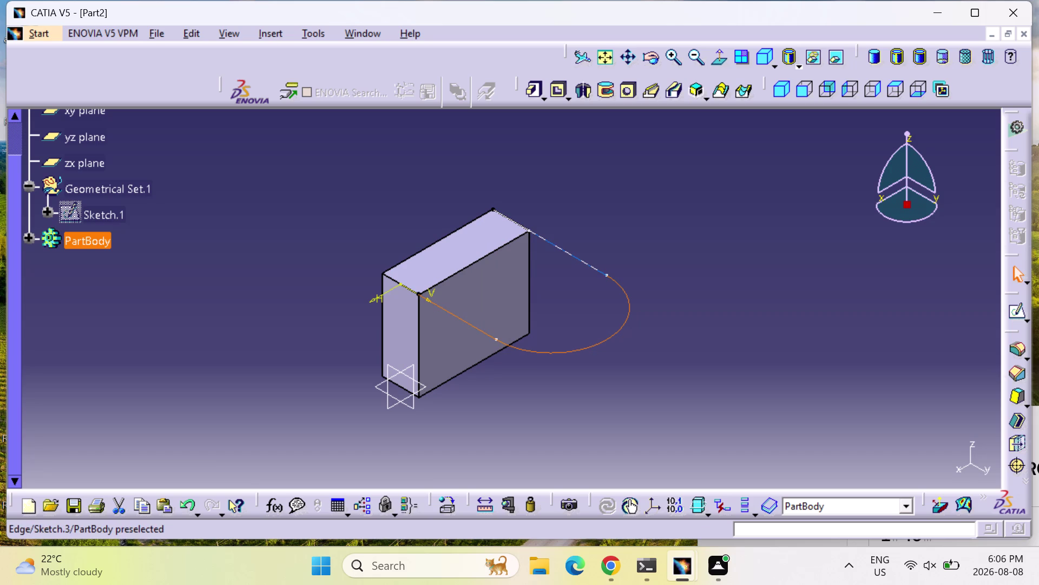
click(578, 261)
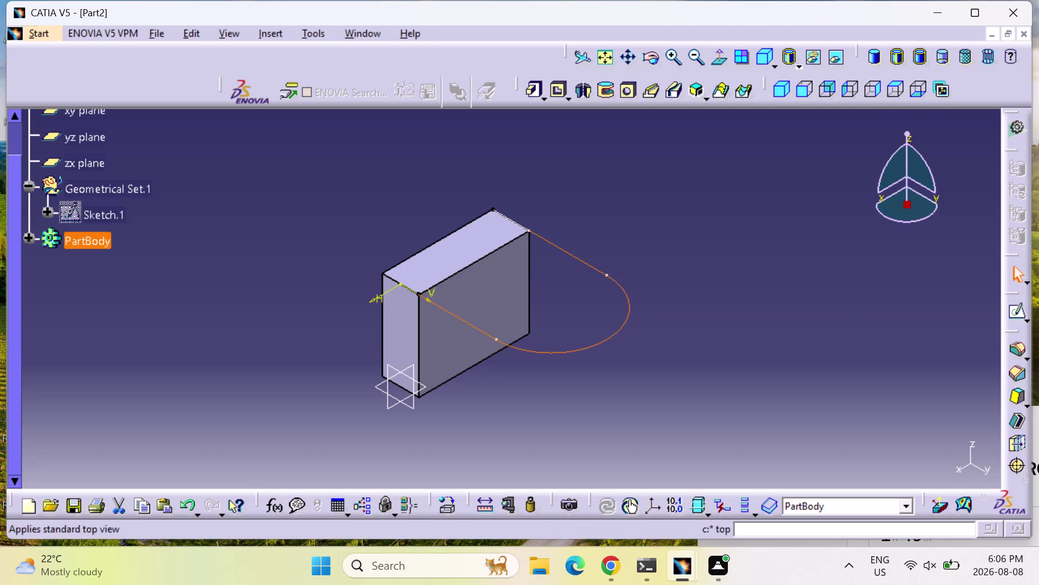
key(Delete)
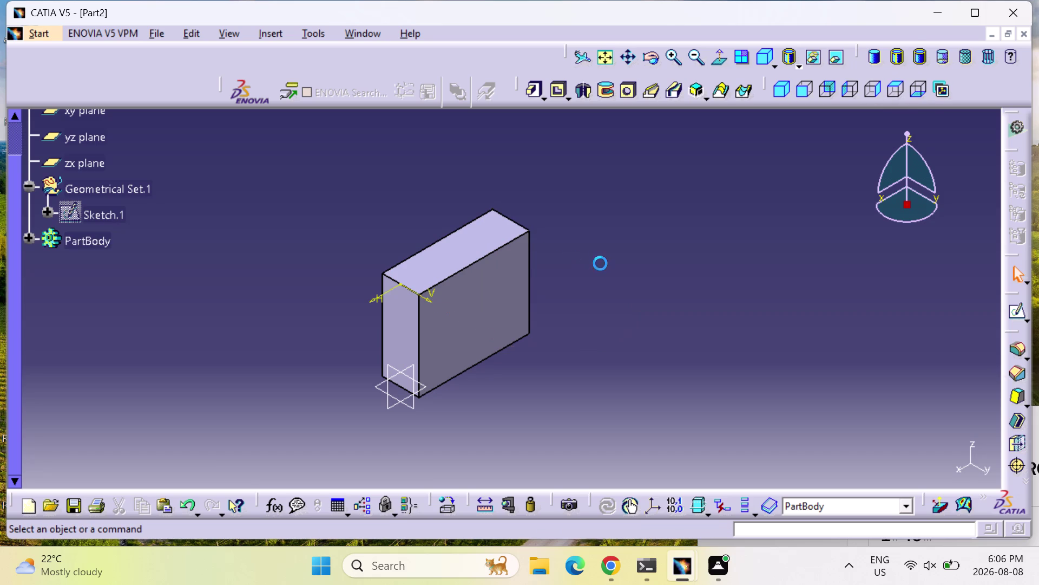
click(437, 262)
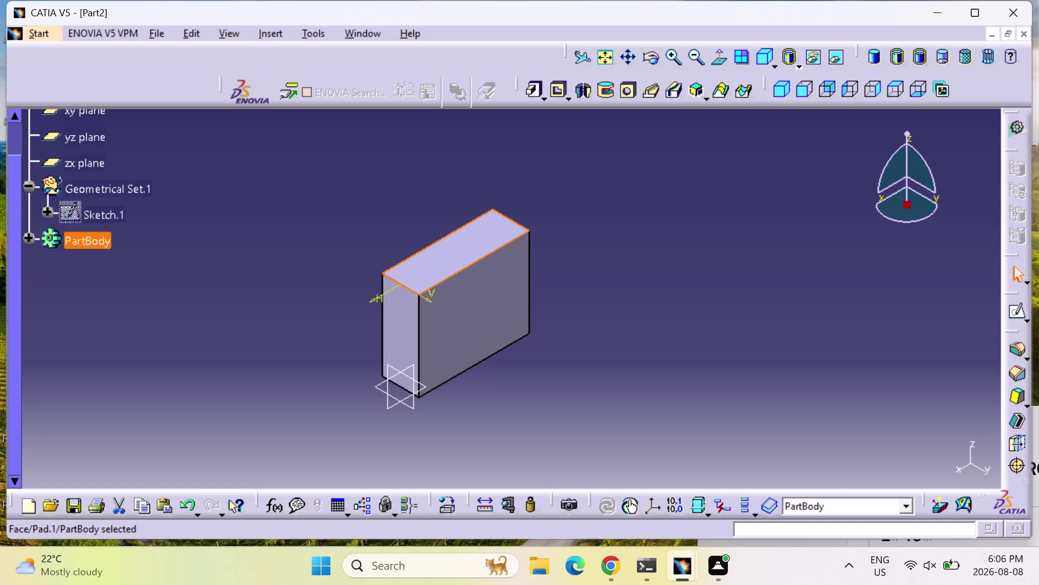
Open a new sketch on the block's top face; a first line is cancelled.
click(1015, 308)
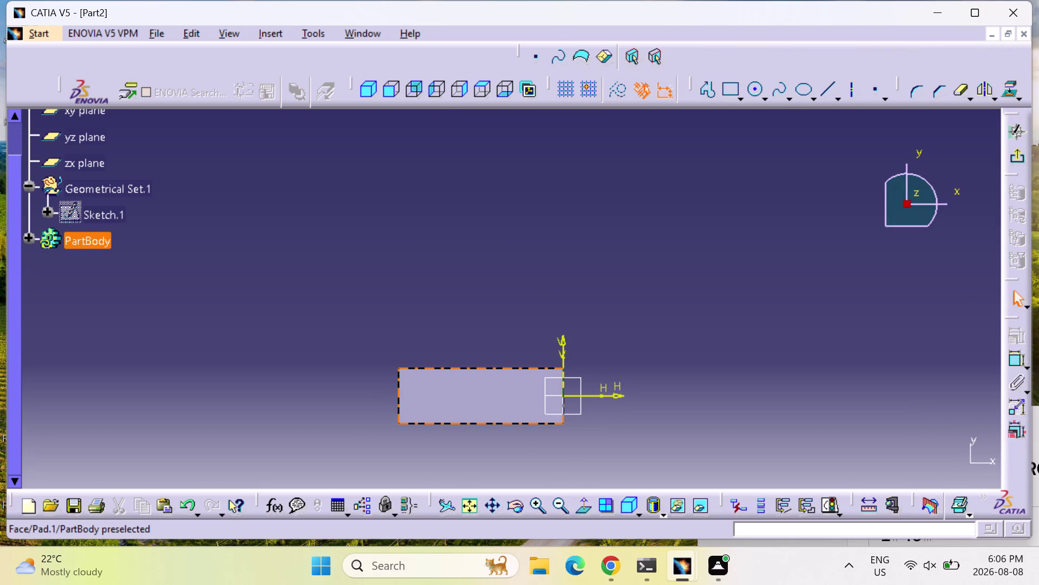
click(474, 507)
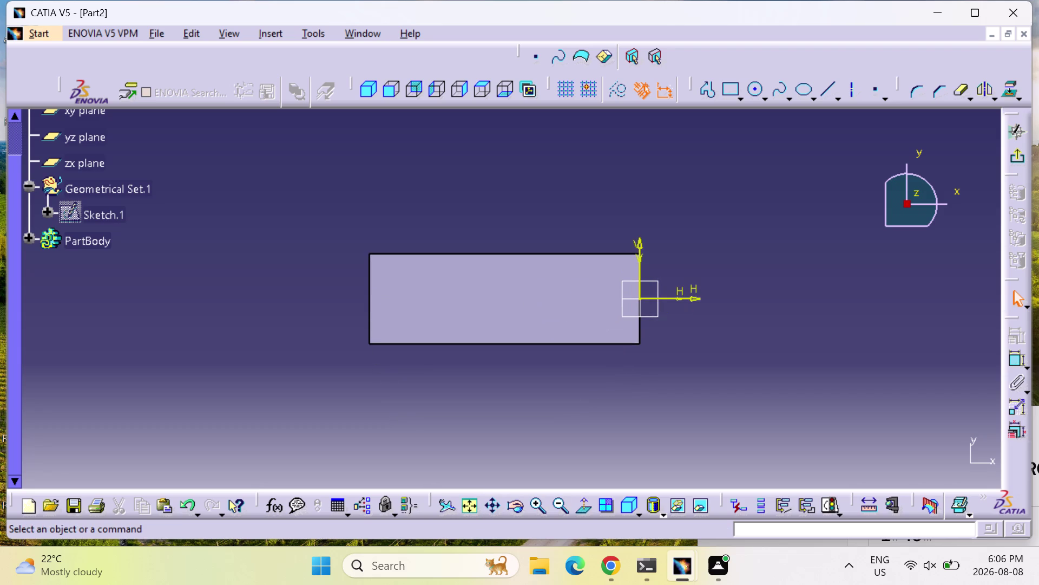
click(715, 91)
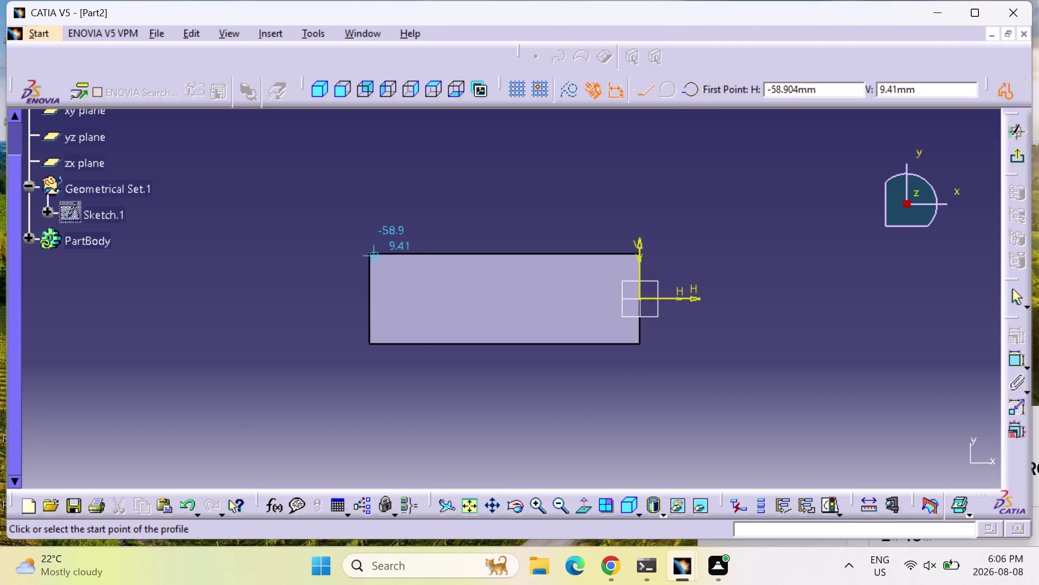
click(373, 254)
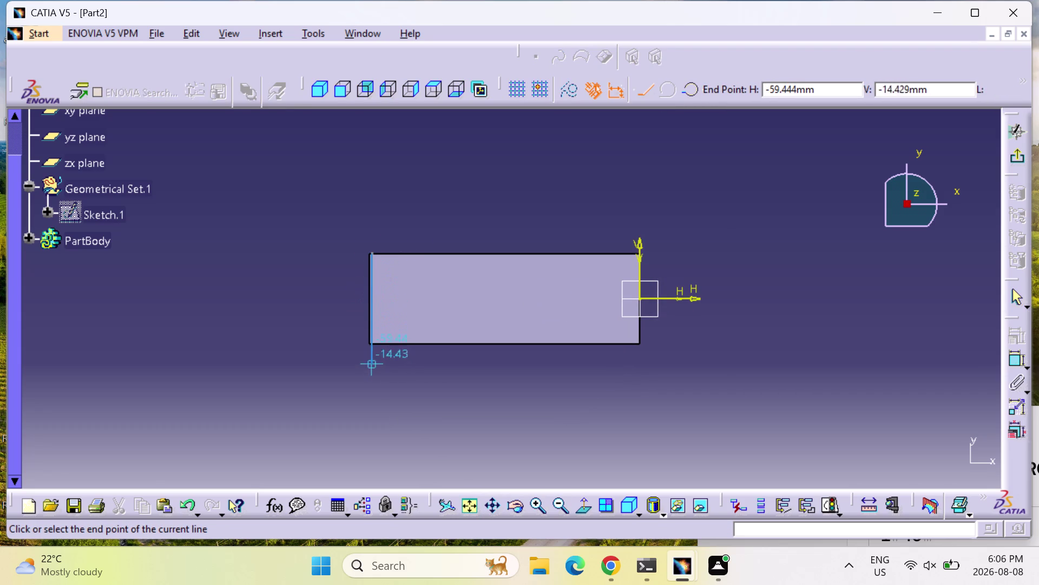
key(Escape)
key(Escape)
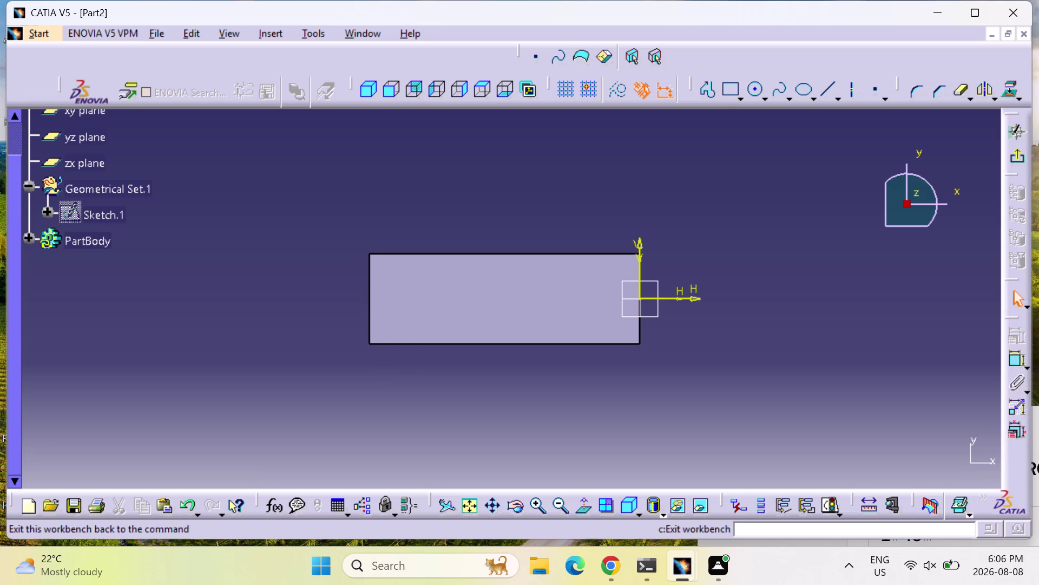
Start another line at the rectangle's top-left corner, then cancel it.
click(708, 90)
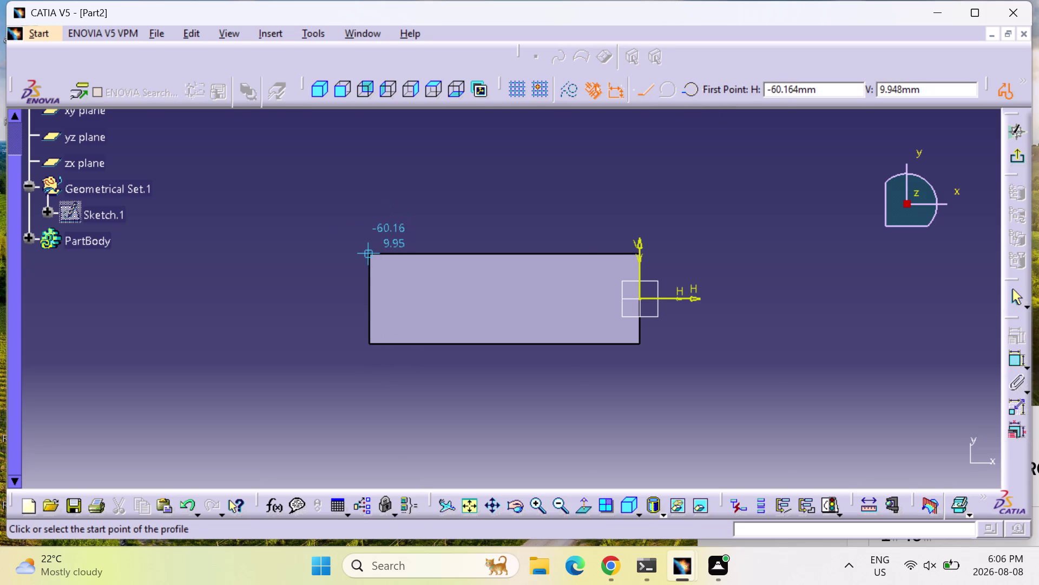
click(373, 257)
key(Escape)
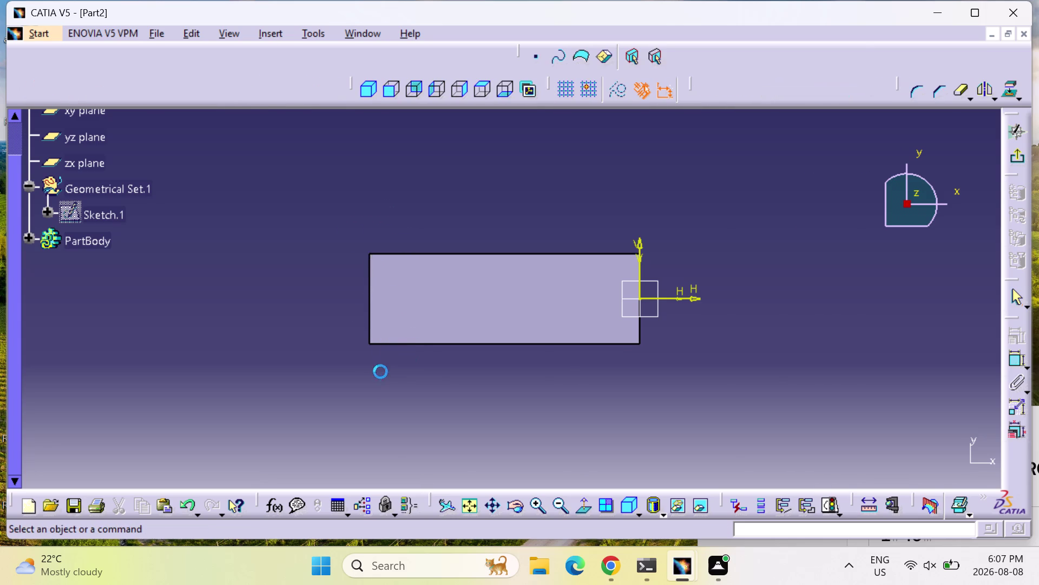
key(Escape)
key(Escape)
Draw the outline: left line down, tangent arc across, right line up, top line closing it.
click(706, 96)
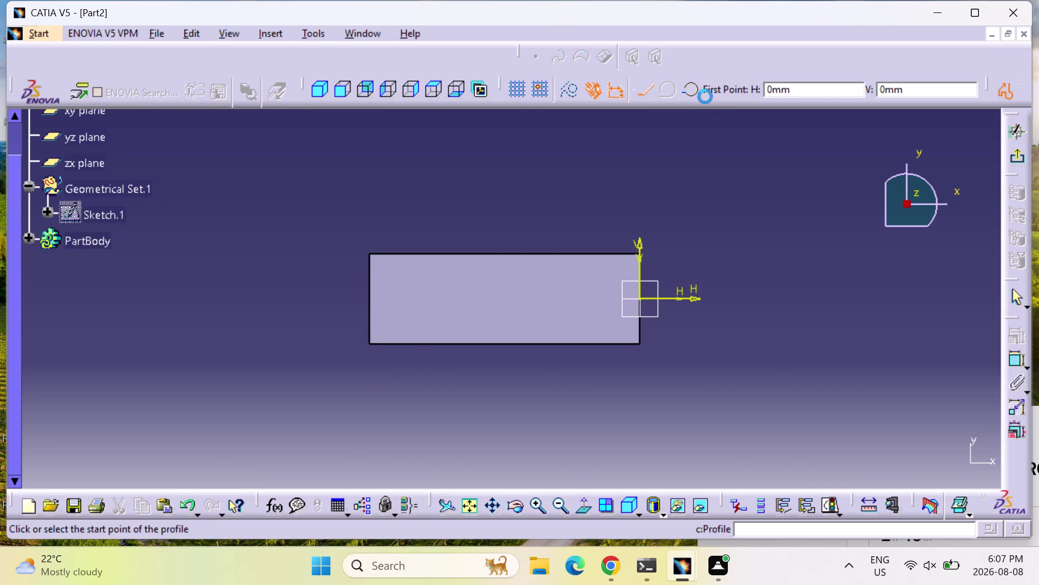
click(370, 253)
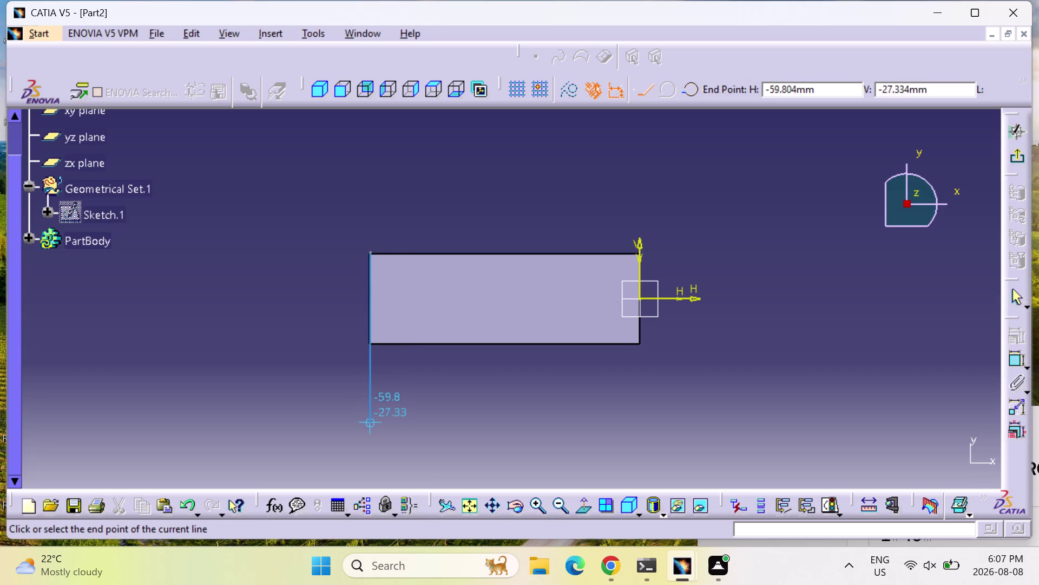
click(370, 424)
drag(370, 424, 549, 488)
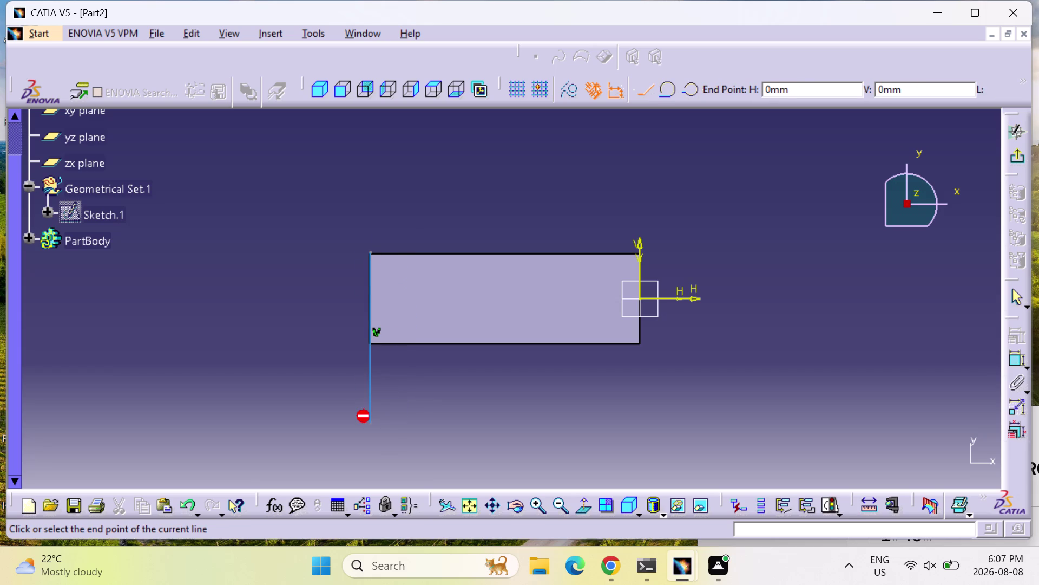
drag(549, 488, 665, 439)
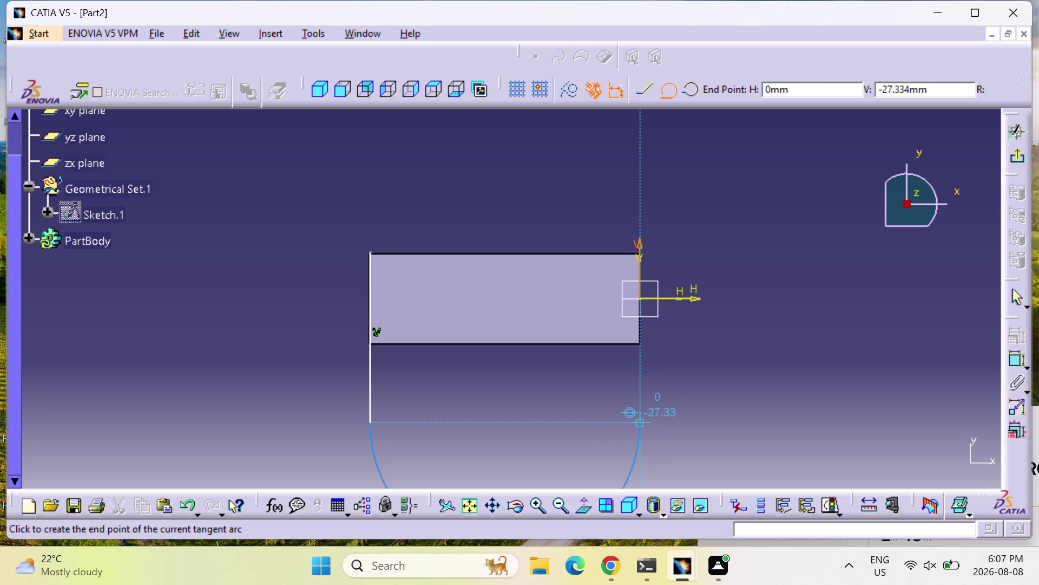
click(641, 426)
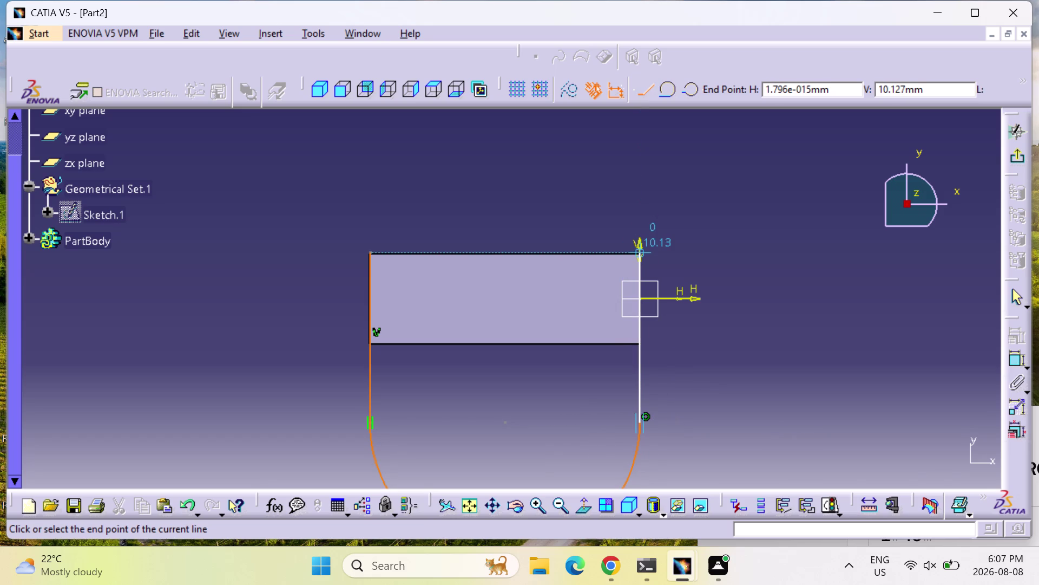
click(638, 254)
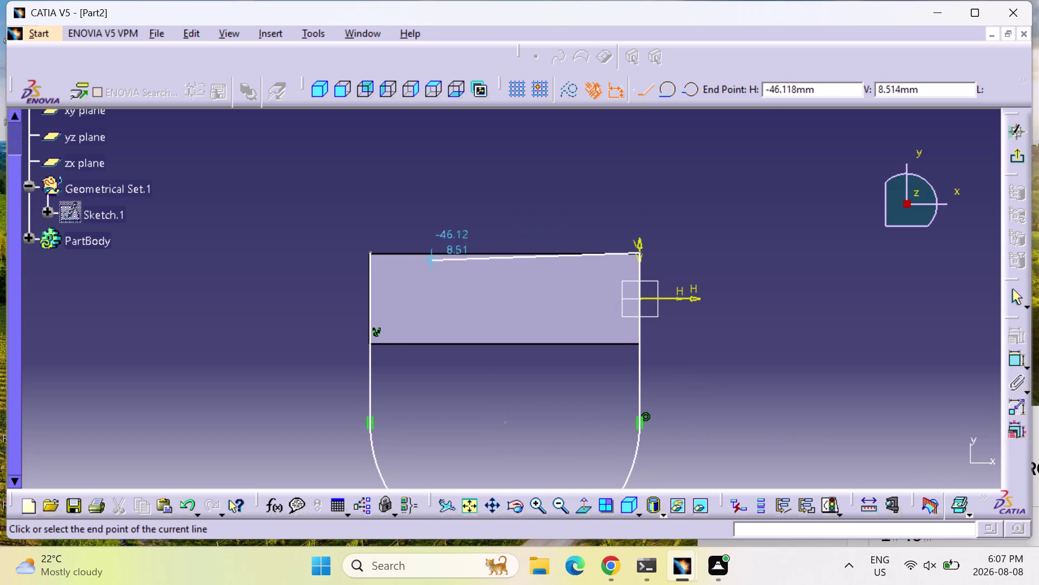
click(371, 252)
key(Escape)
key(Escape)
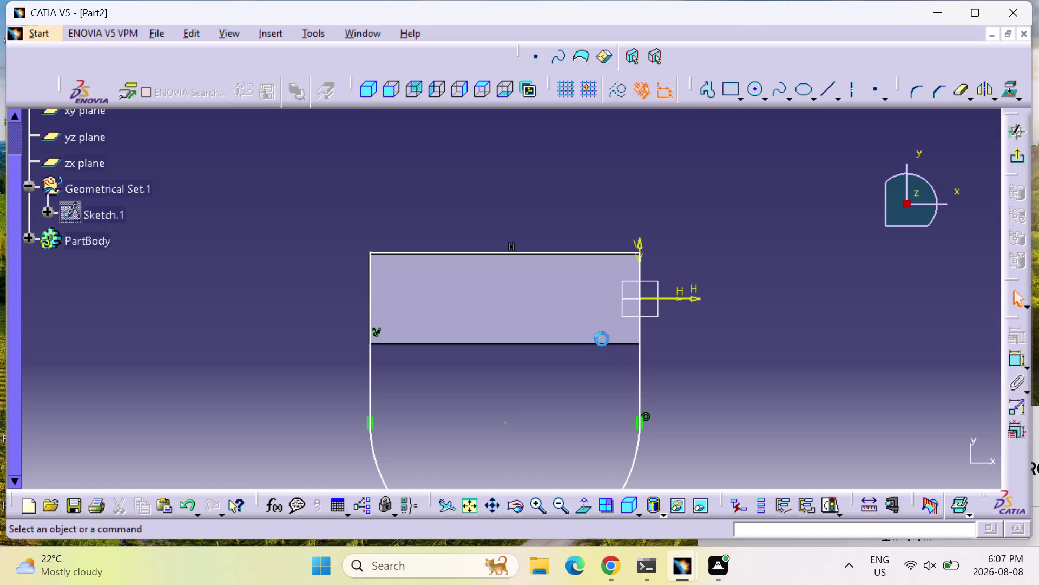
middle_drag(723, 423, 708, 340)
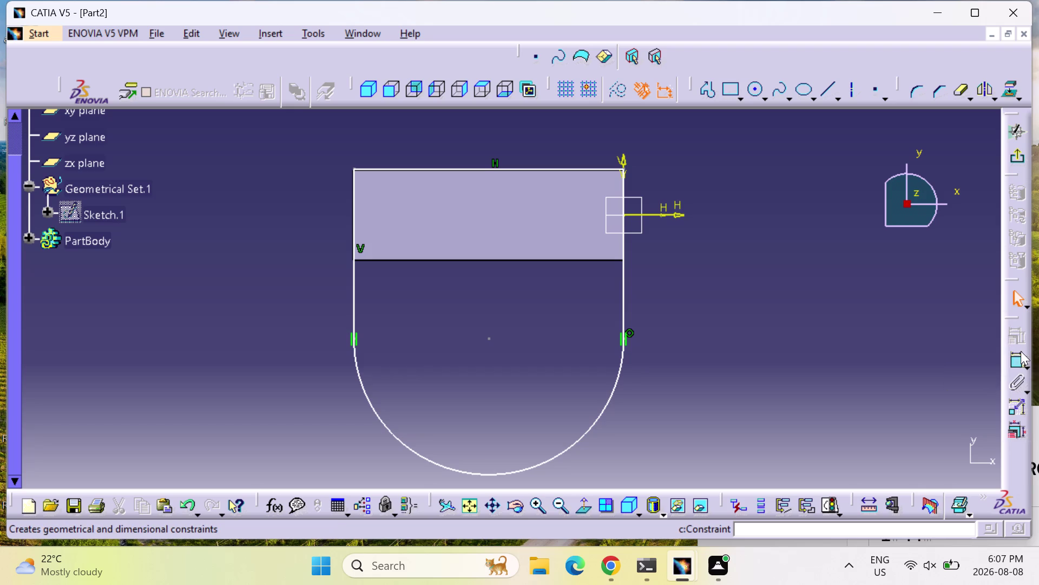
click(1018, 362)
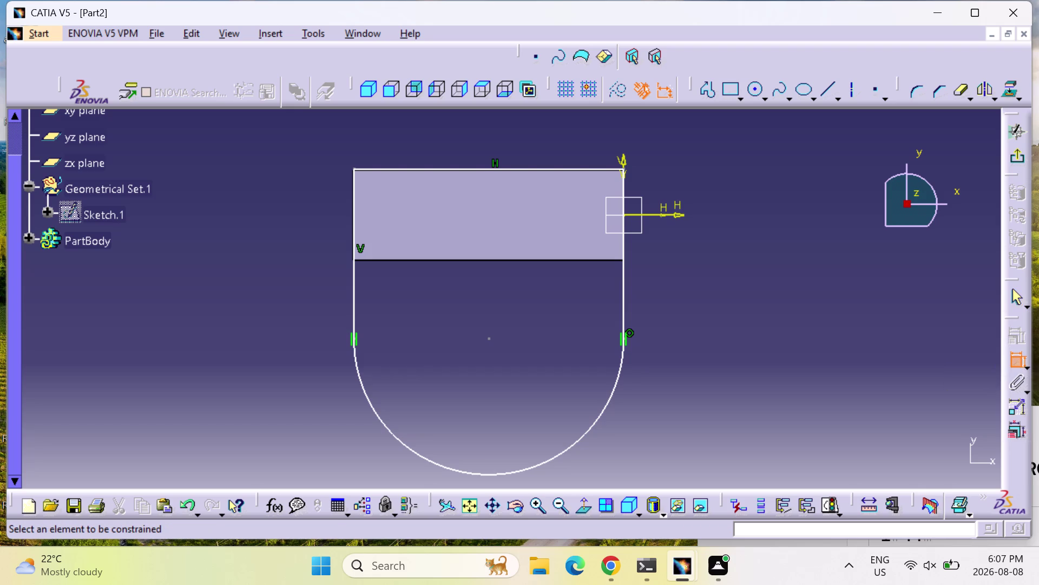
Dimension the outline's top edge to 60 mm.
click(501, 169)
click(501, 146)
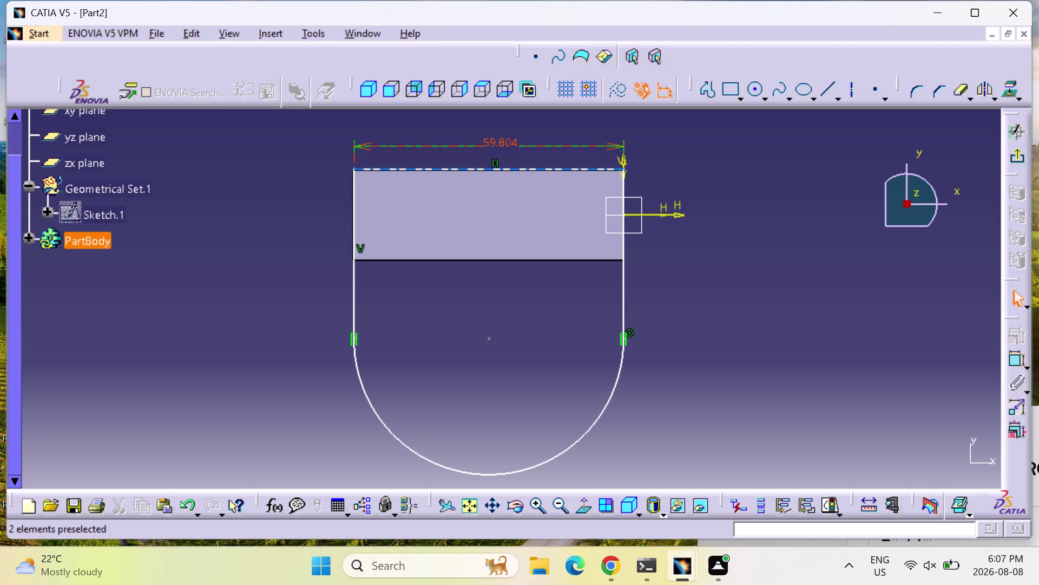
double_click(504, 138)
text(60)
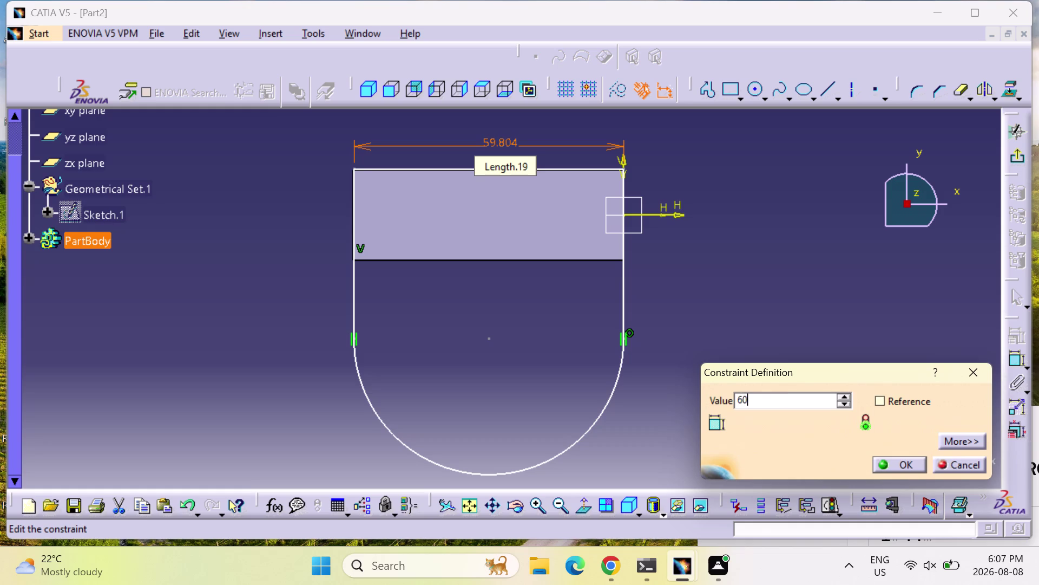
key(Return)
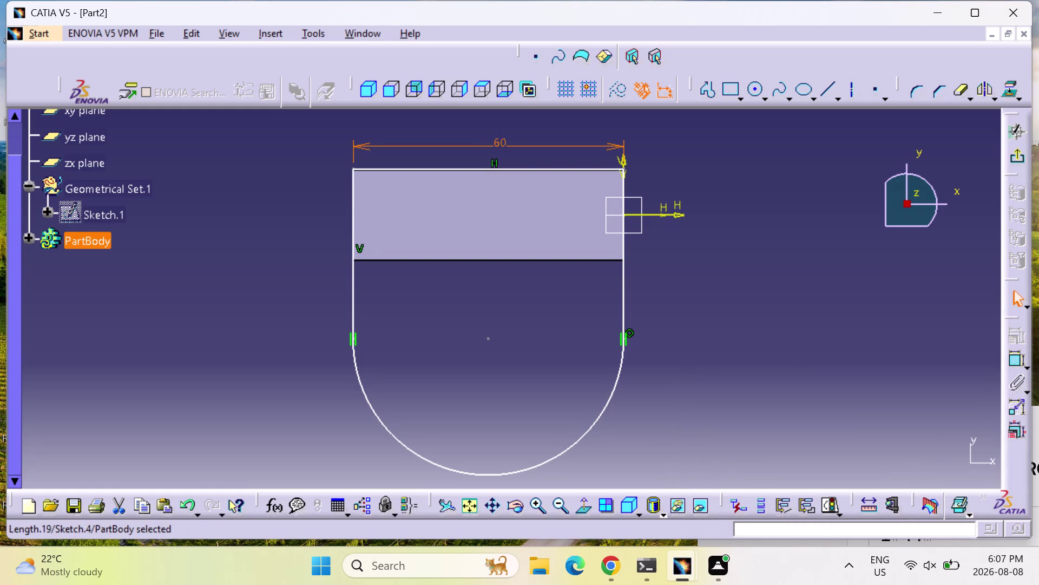
Try a constraint on the left side line, then undo it.
click(1012, 361)
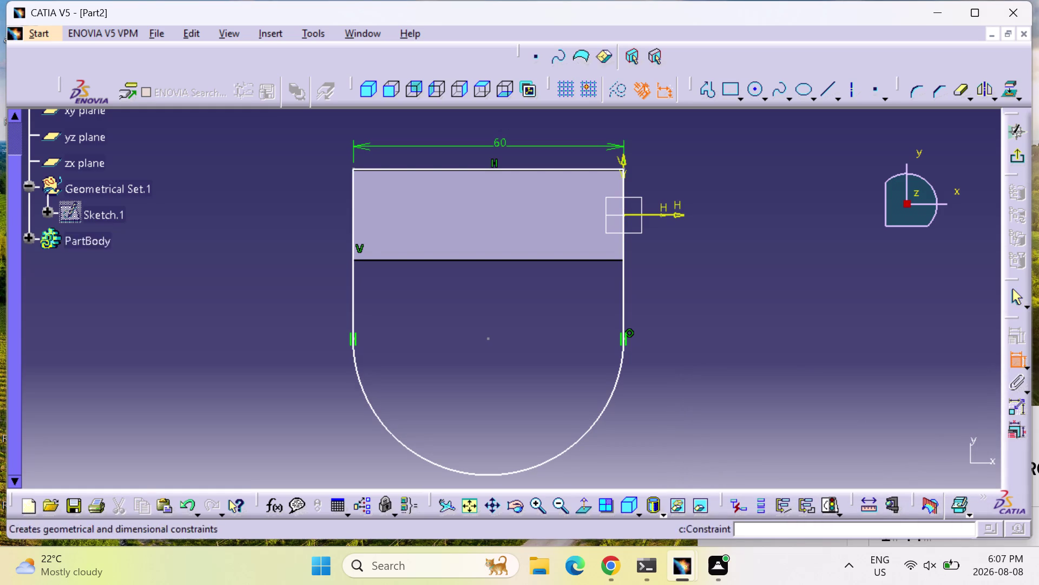
click(360, 167)
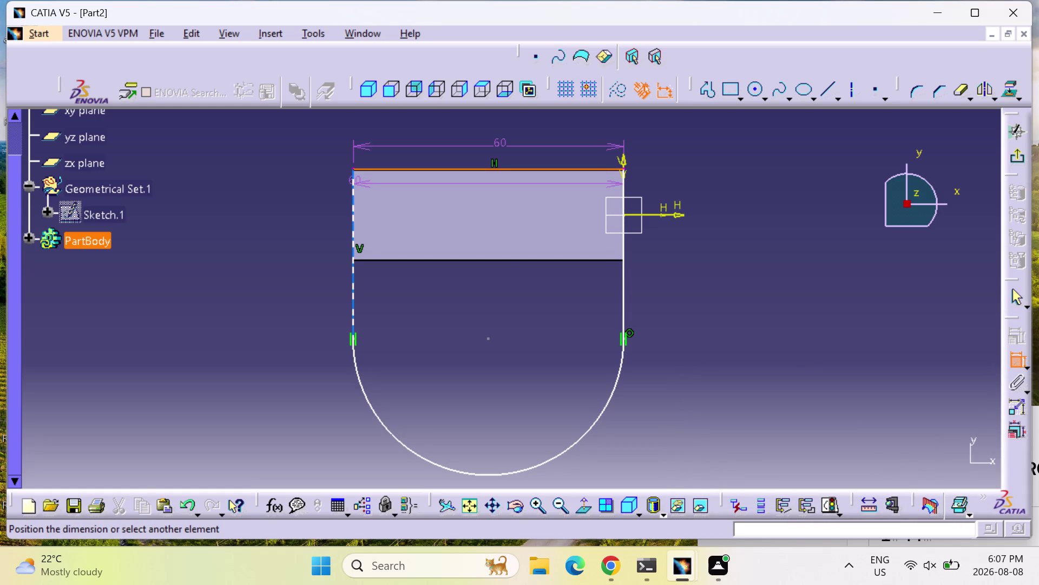
click(354, 184)
right_click(354, 184)
click(429, 364)
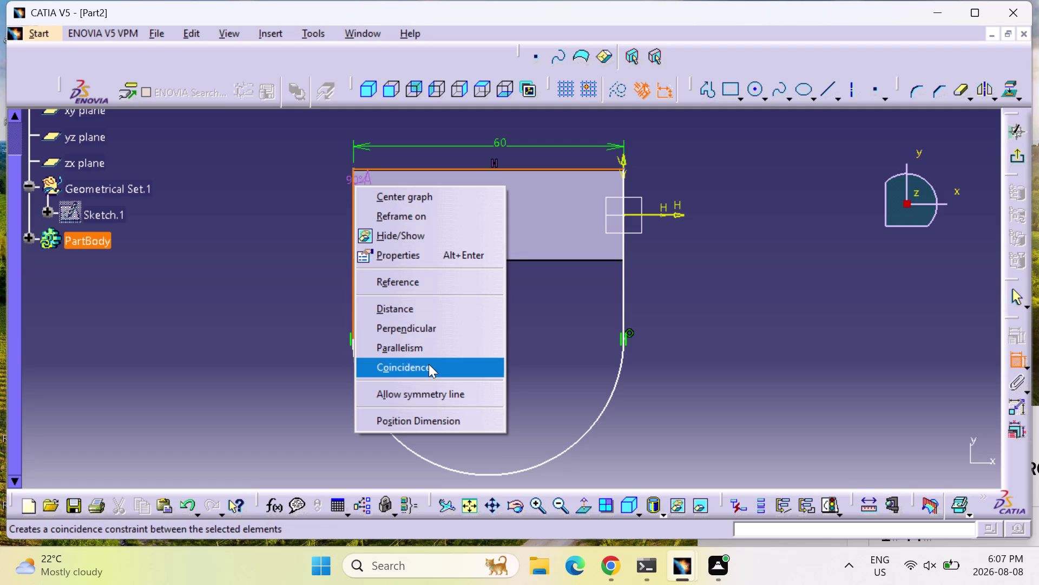
key(ctrl+z)
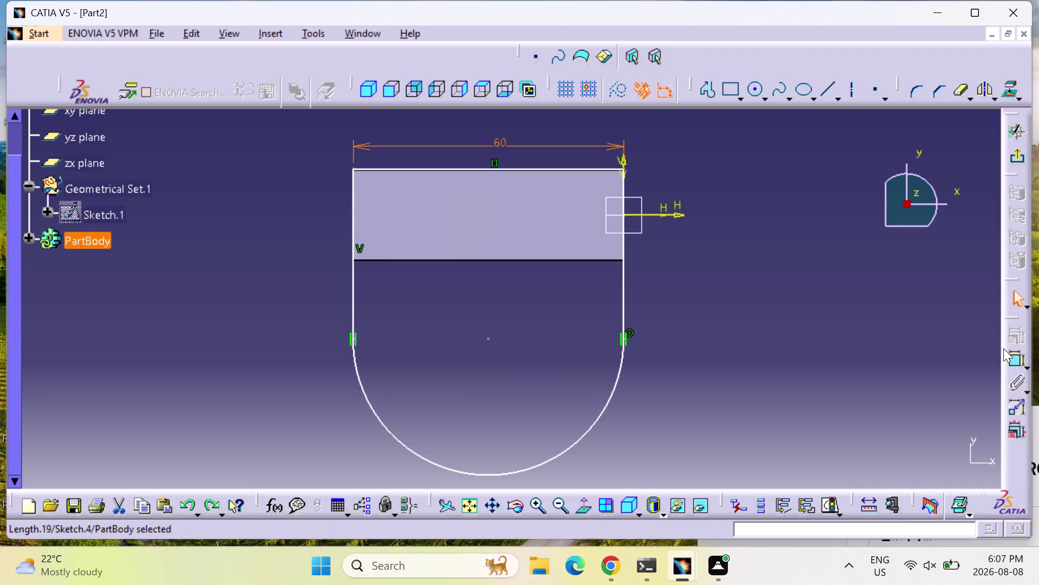
click(760, 88)
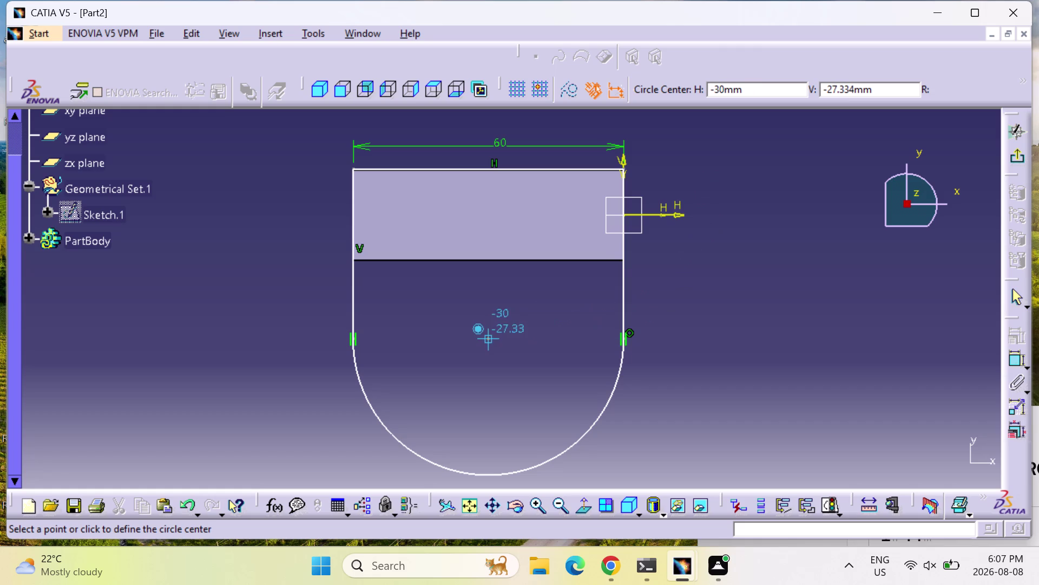
Add a circle inside the rounded end and set its diameter to 20 mm.
click(488, 338)
click(488, 305)
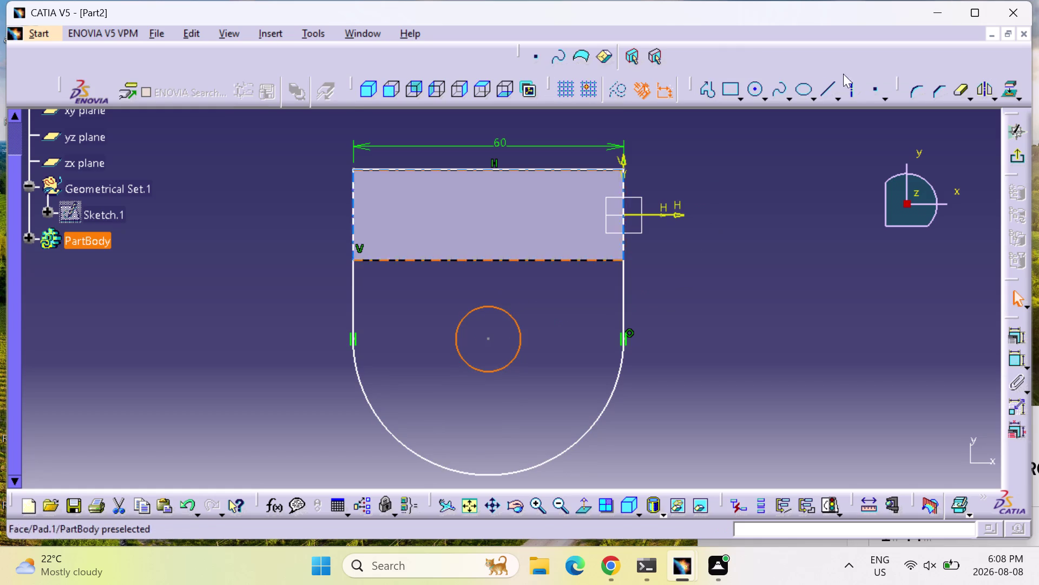
click(1017, 358)
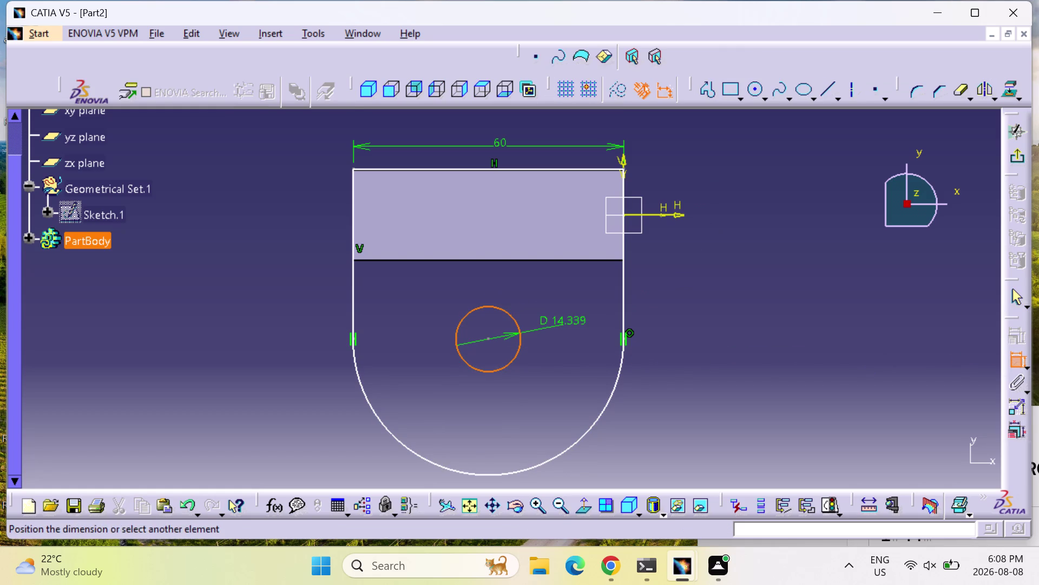
click(563, 323)
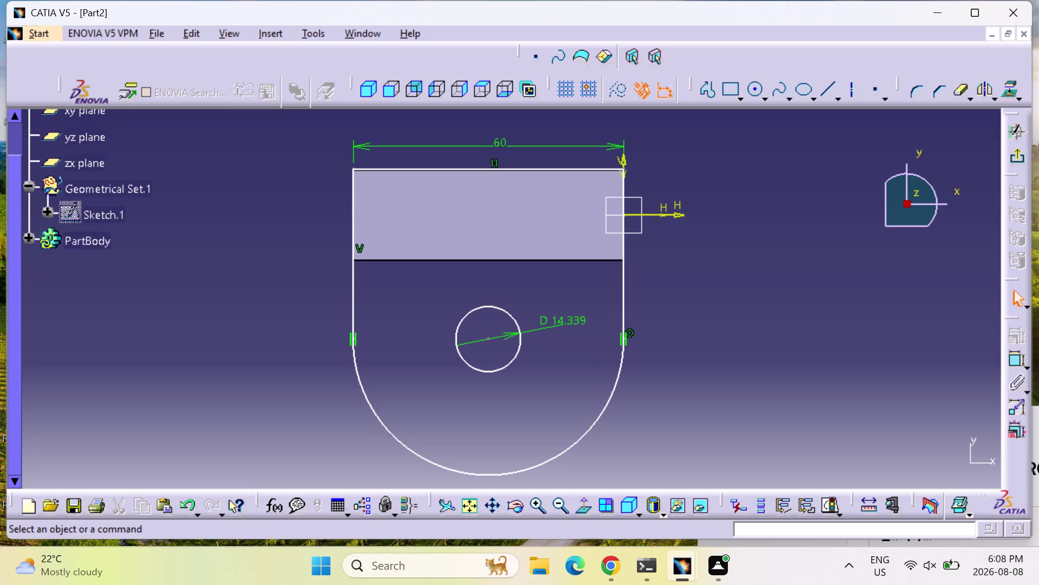
double_click(559, 319)
text(2)
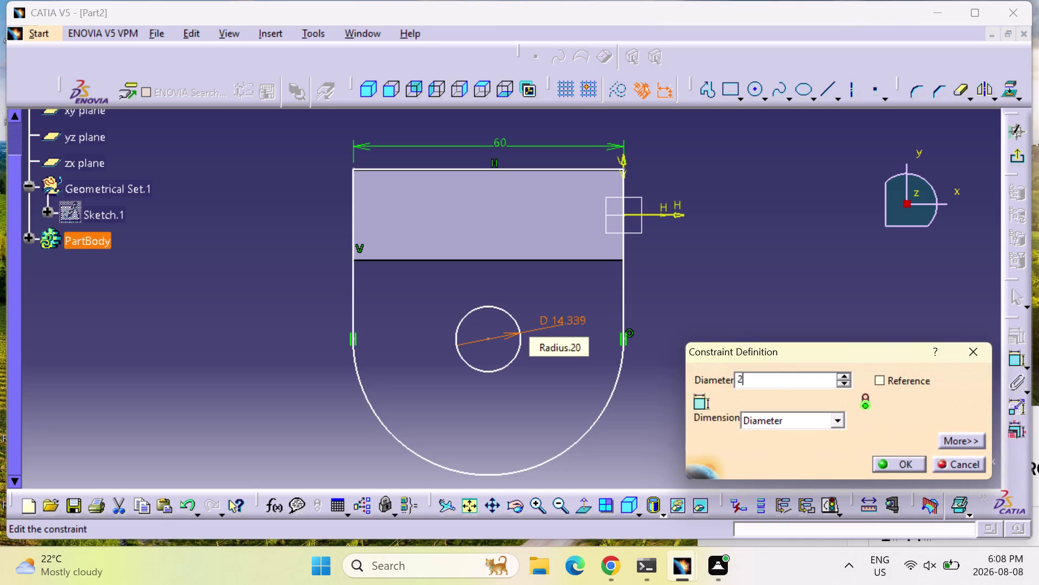
text(0)
key(Return)
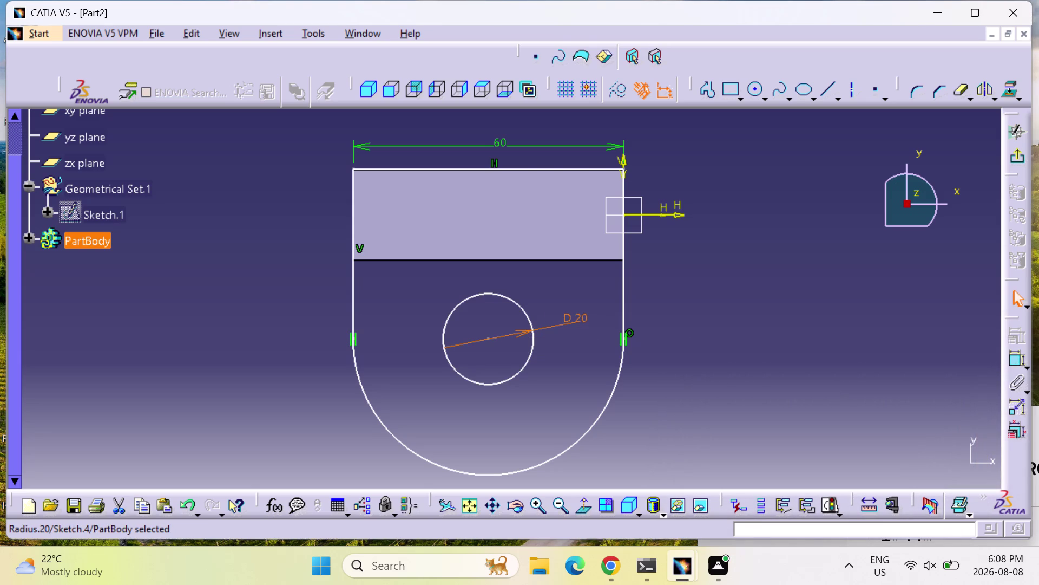
Dimension the right side line to a 40 mm height.
click(1009, 357)
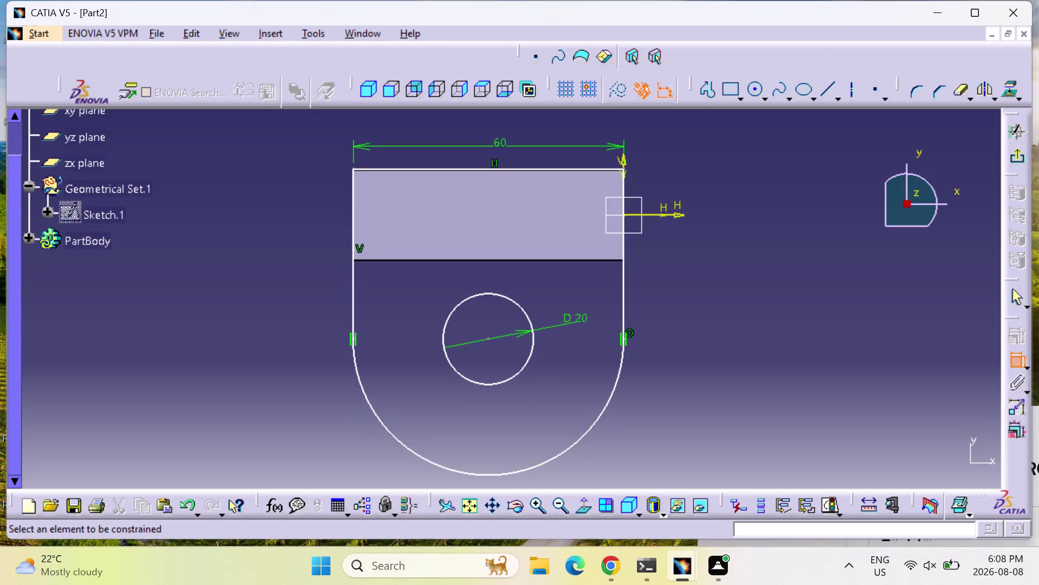
click(624, 286)
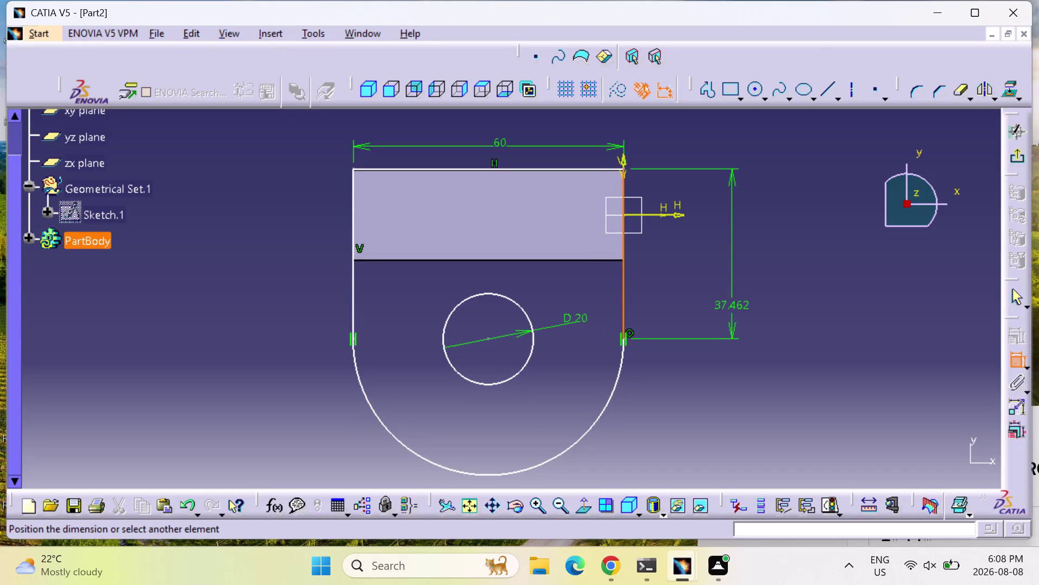
click(732, 308)
double_click(739, 309)
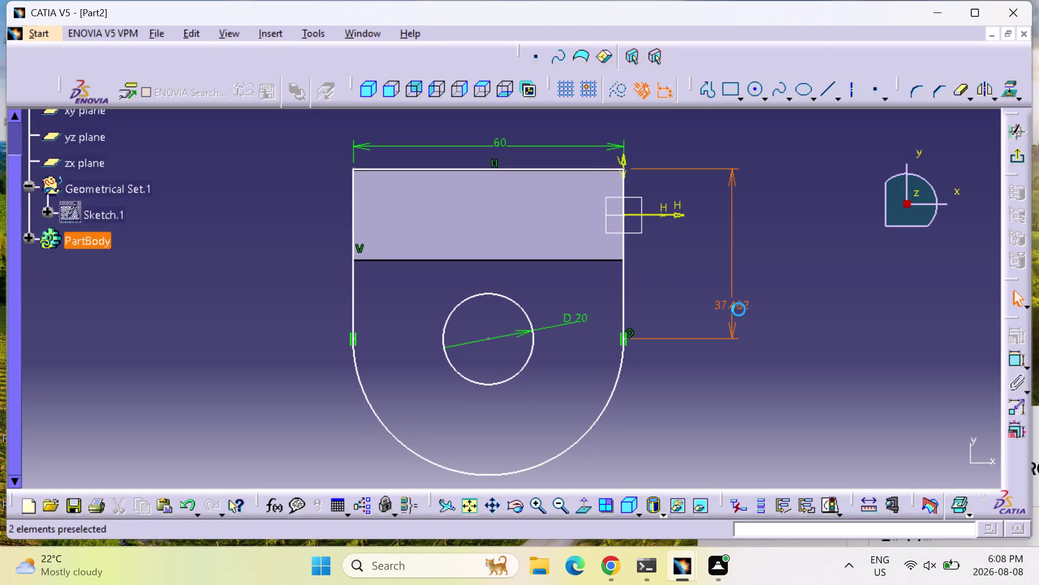
text(4)
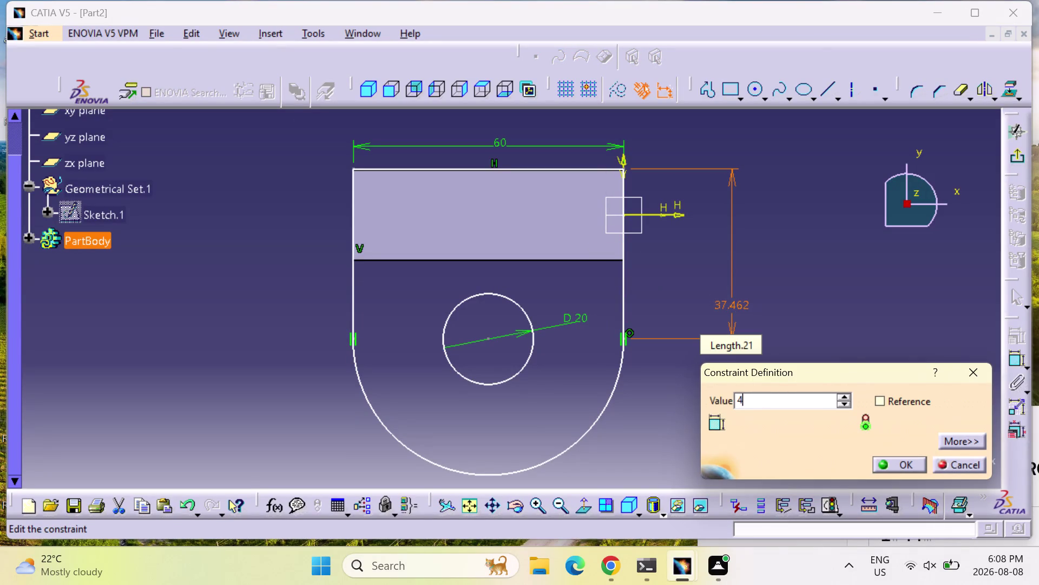
text(0)
key(Return)
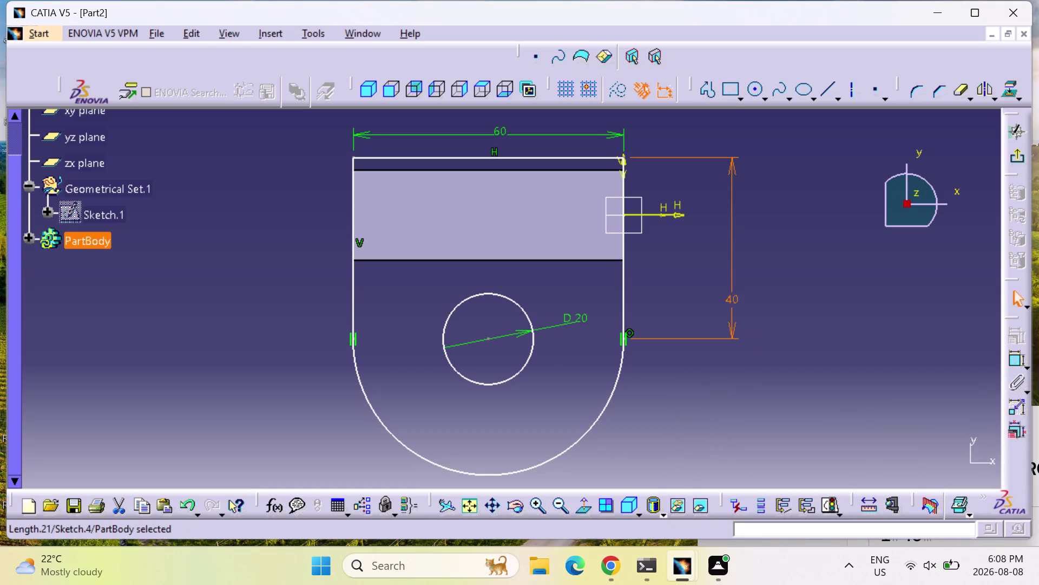
Make the outline's top line coincident with the plate edge.
click(1015, 357)
click(566, 160)
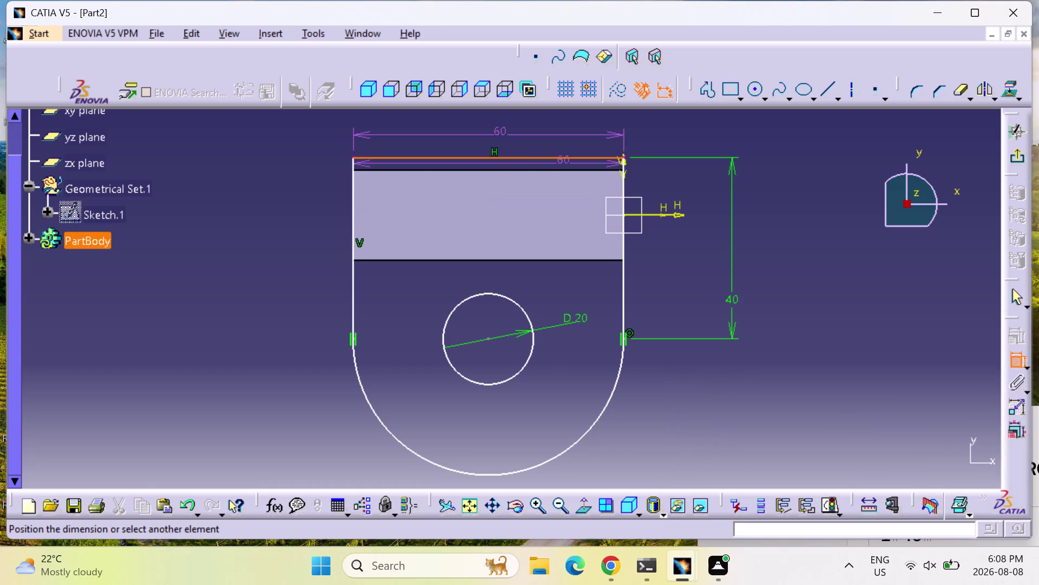
click(563, 173)
right_click(551, 206)
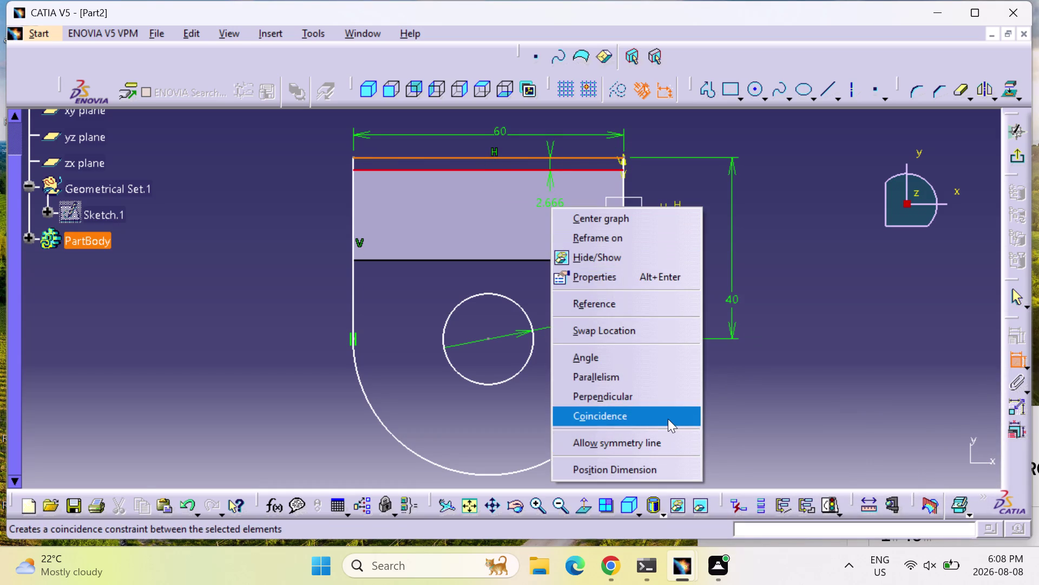
click(670, 418)
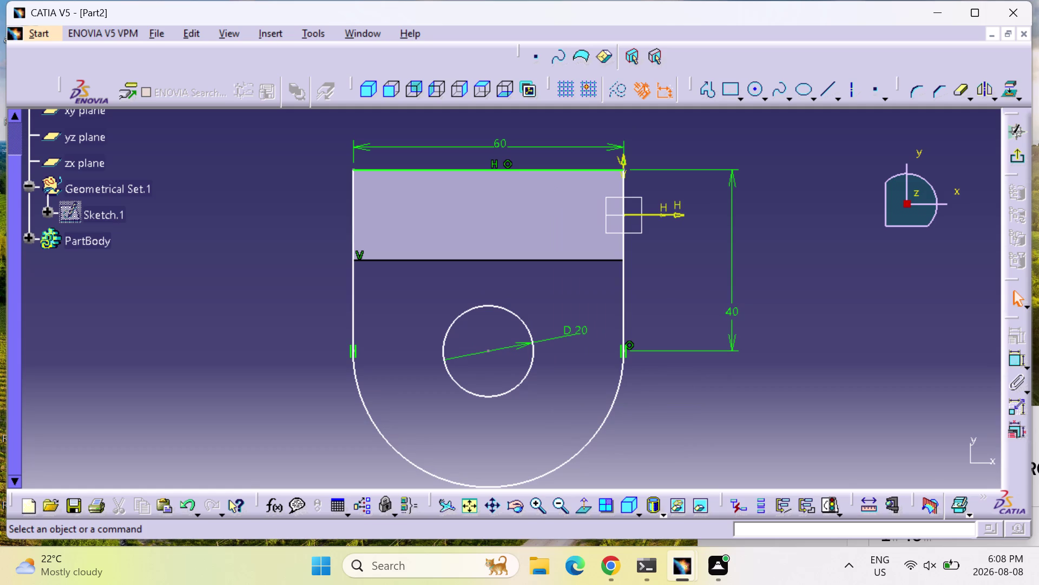
Dimension the rounded arc R30 and exit the sketch.
click(1015, 360)
click(590, 432)
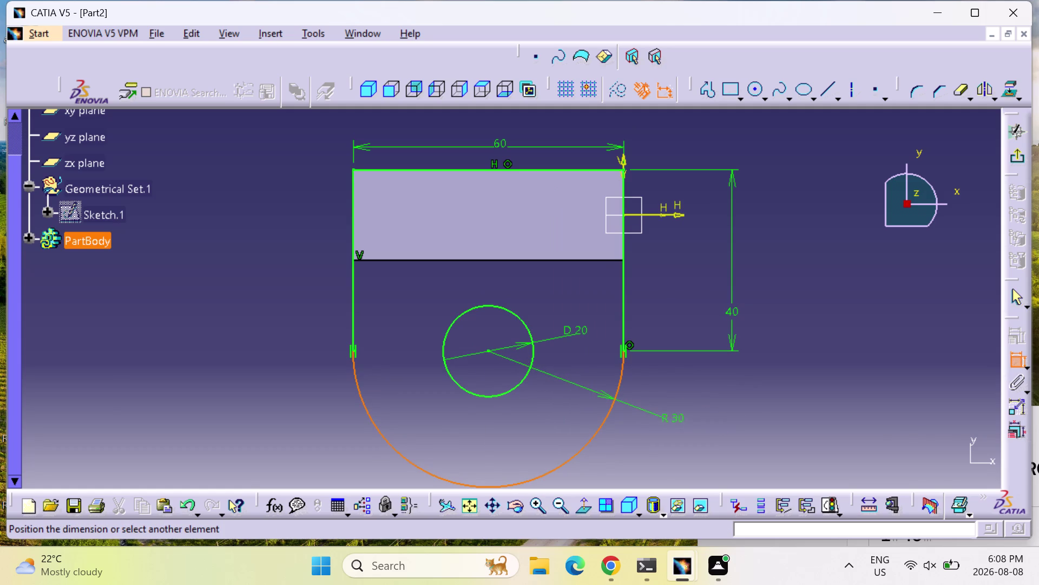
click(680, 420)
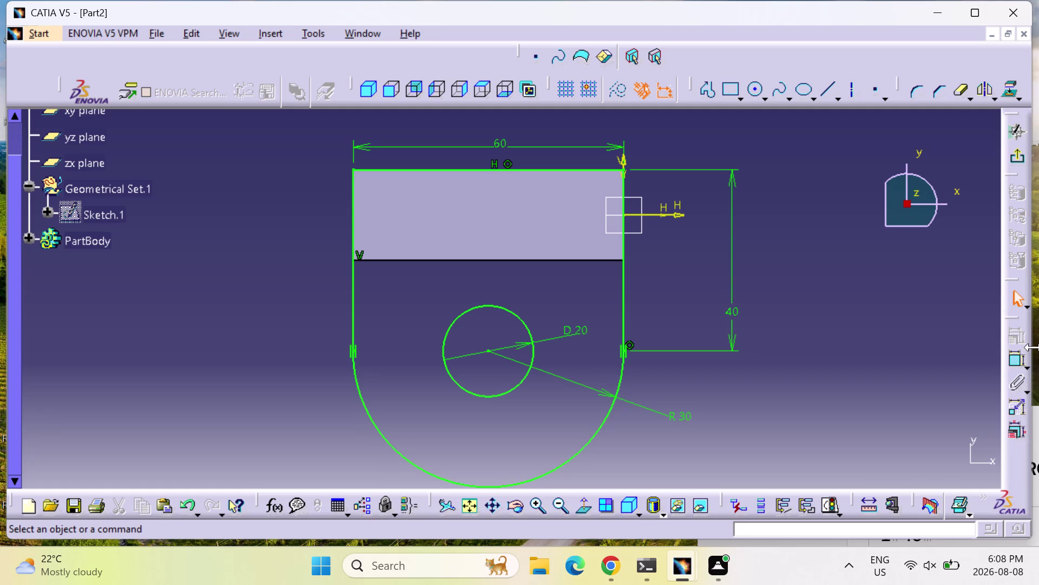
click(1023, 158)
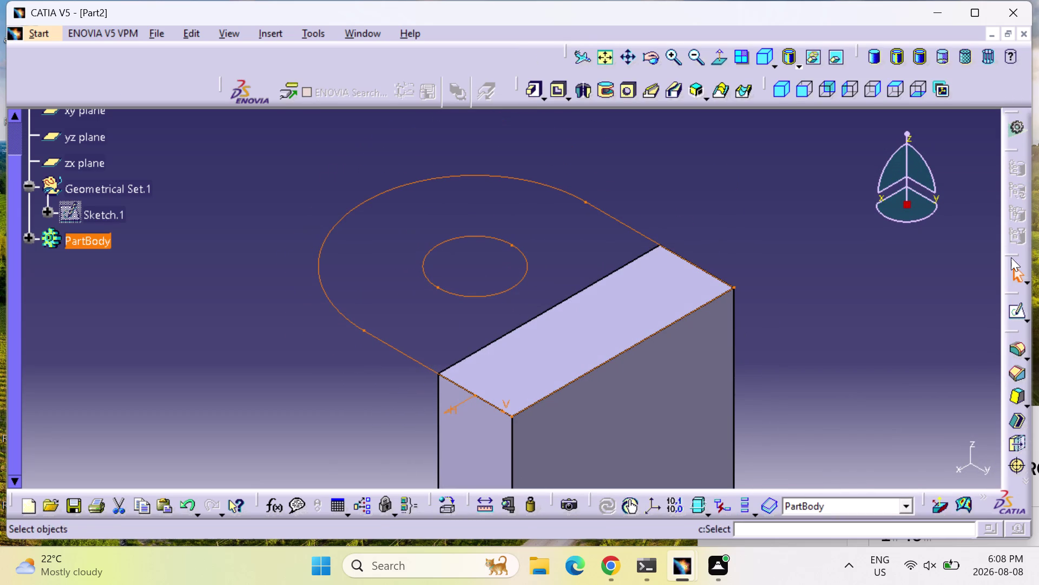
Pad the rounded holed profile 20 mm, reversed toward the block, and confirm.
click(534, 95)
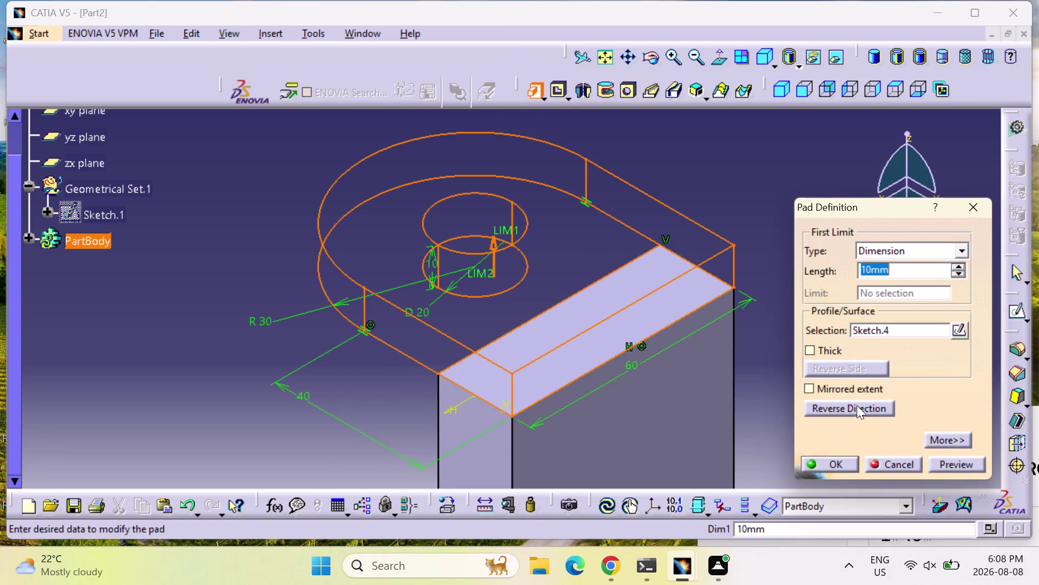
click(856, 411)
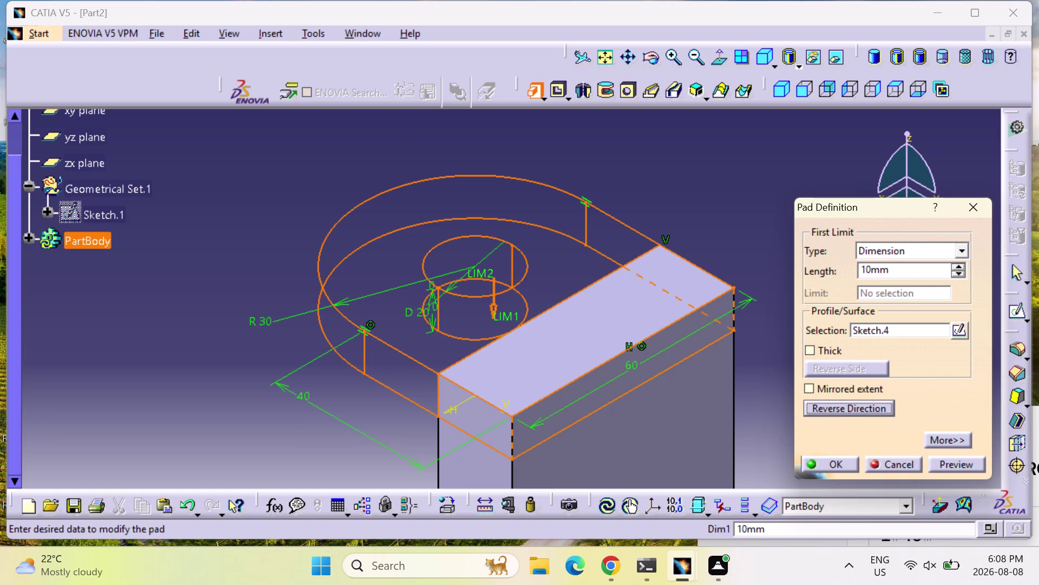
double_click(896, 267)
text(2)
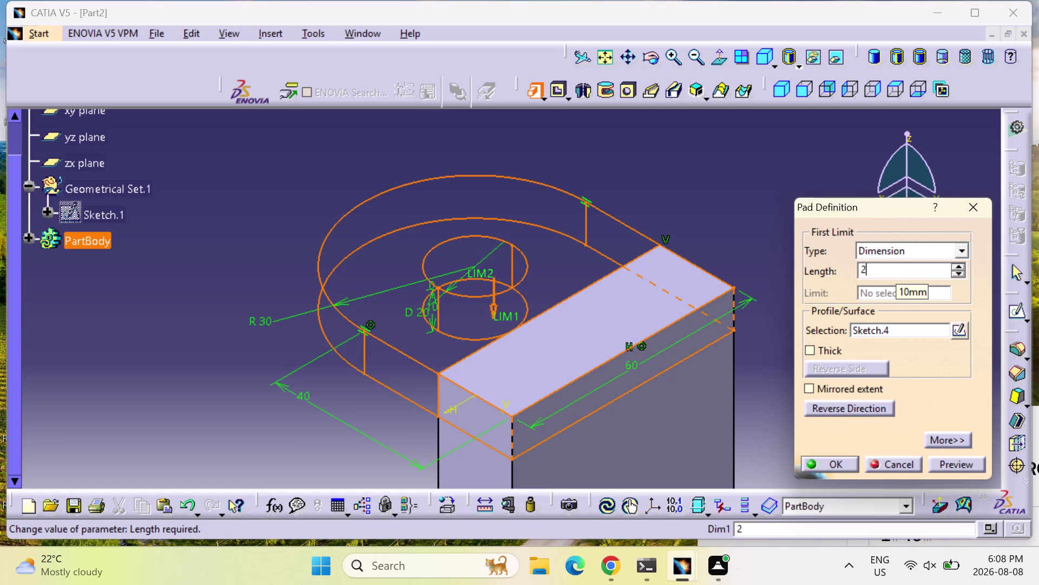
text(0)
click(953, 460)
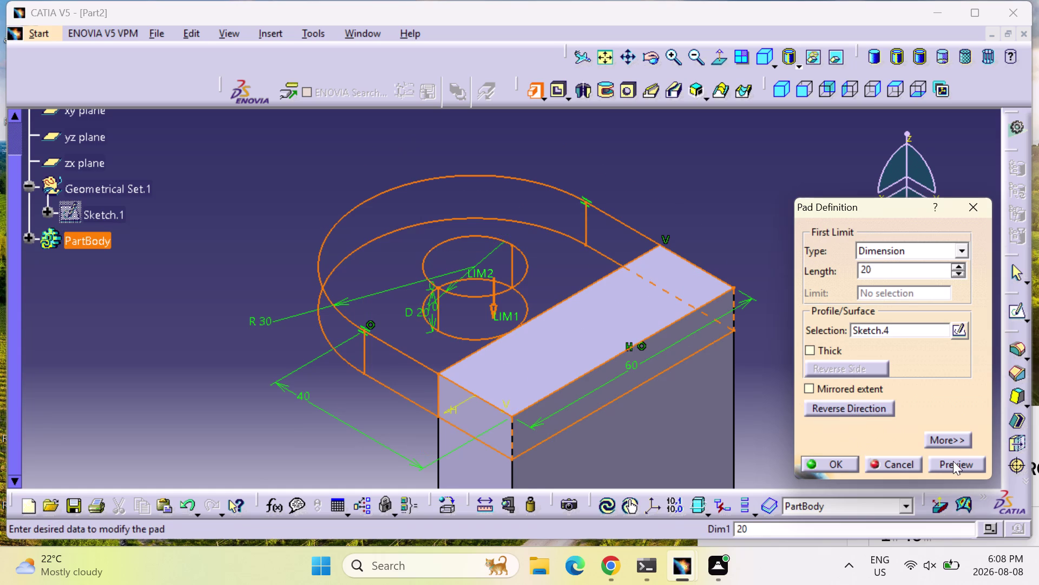
click(837, 460)
click(741, 215)
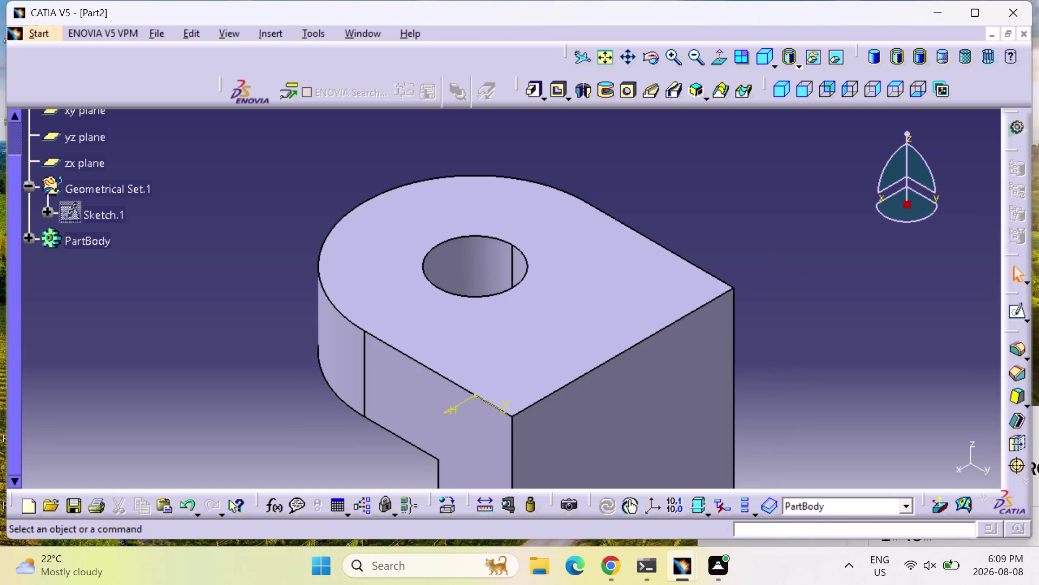
click(783, 83)
click(785, 89)
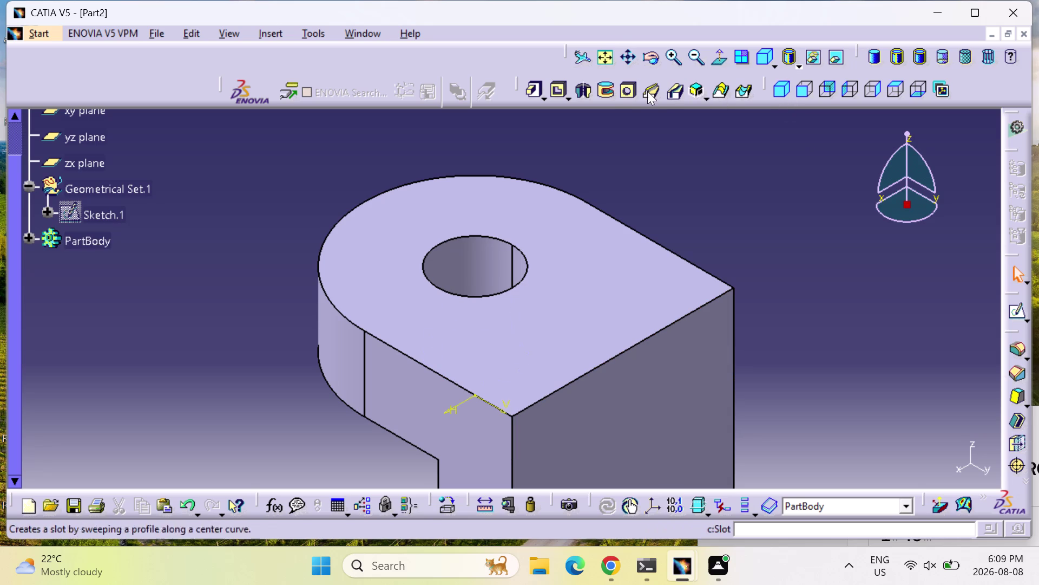
click(597, 60)
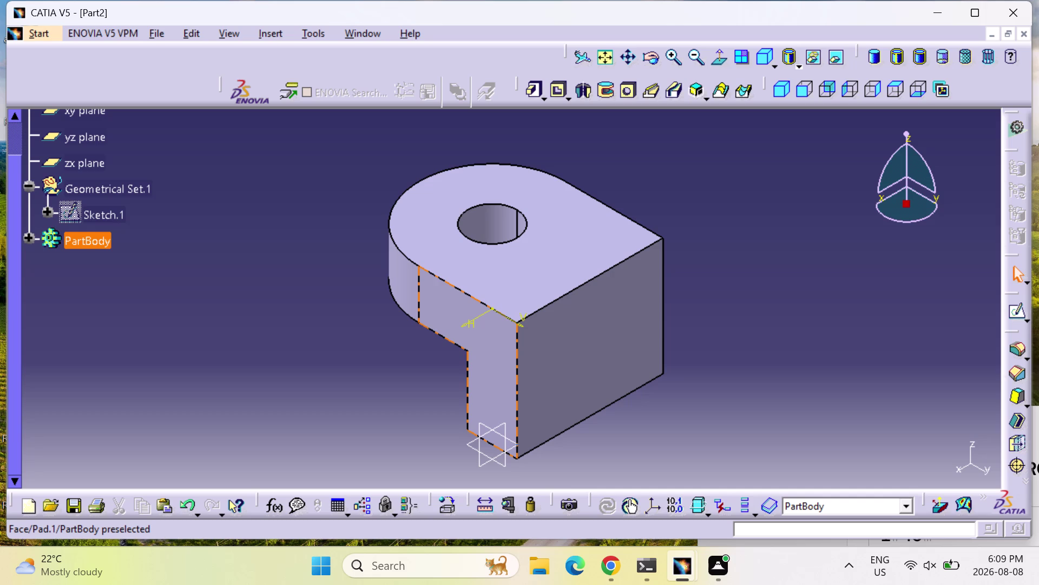
Orbit the bracket and open a sketch on its large flat side face.
scroll(up, 3)
middle_drag(634, 430, 639, 412)
right_drag(633, 429, 639, 412)
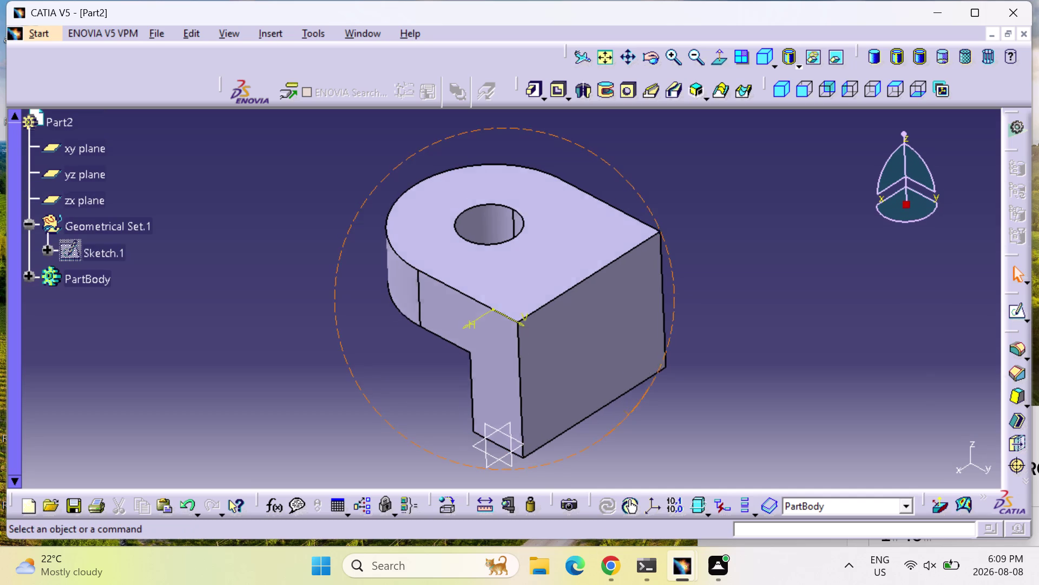
middle_drag(639, 412, 647, 380)
right_drag(639, 413, 647, 380)
click(594, 377)
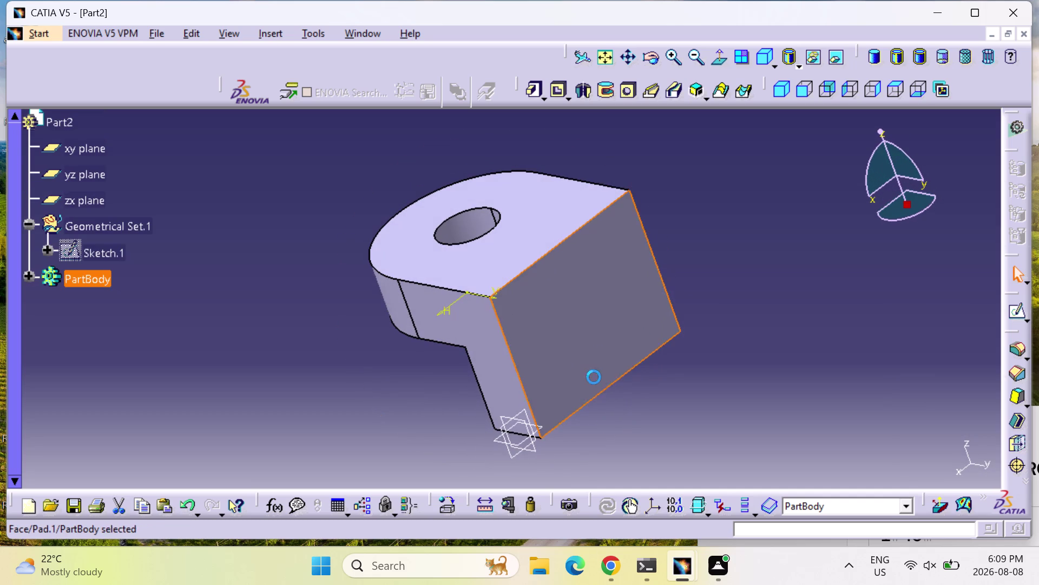
click(1014, 316)
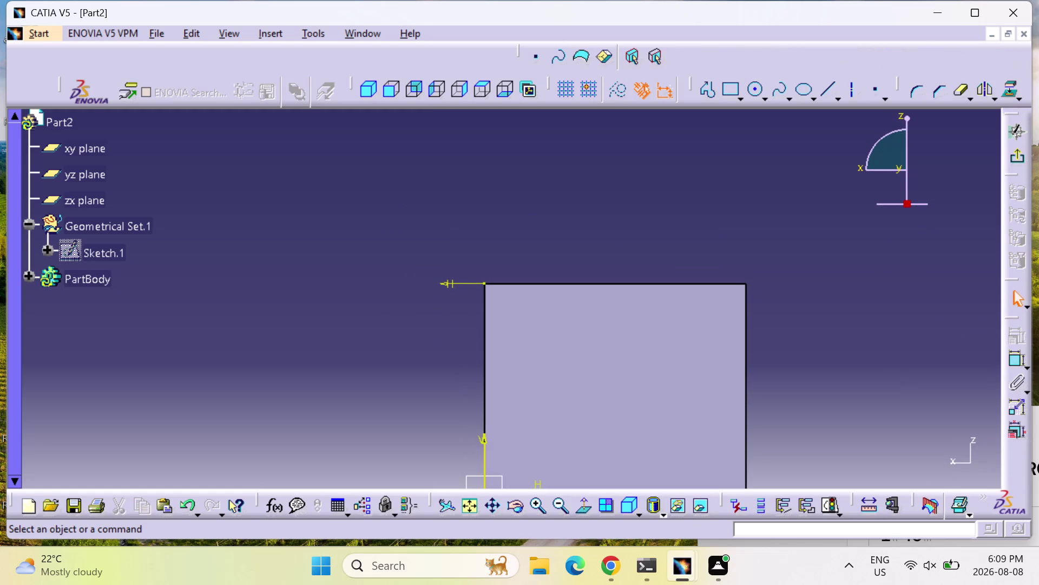
Rotate the view to reveal the L-shaped side face, then exit the wrongly placed sketch.
middle_drag(848, 306, 867, 209)
right_drag(848, 305, 867, 210)
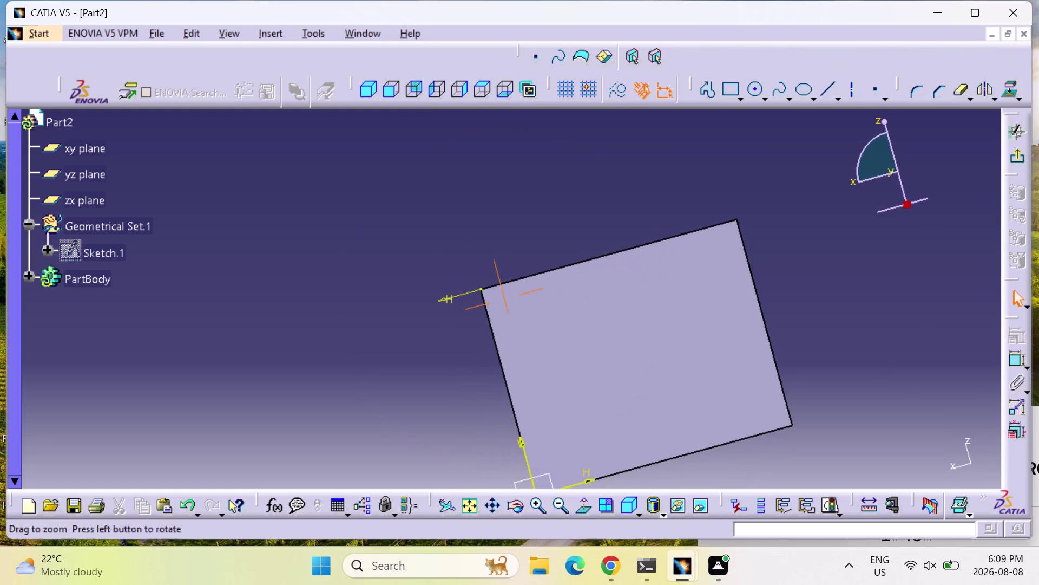
middle_drag(867, 209, 867, 209)
middle_drag(469, 433, 630, 318)
right_drag(469, 432, 630, 318)
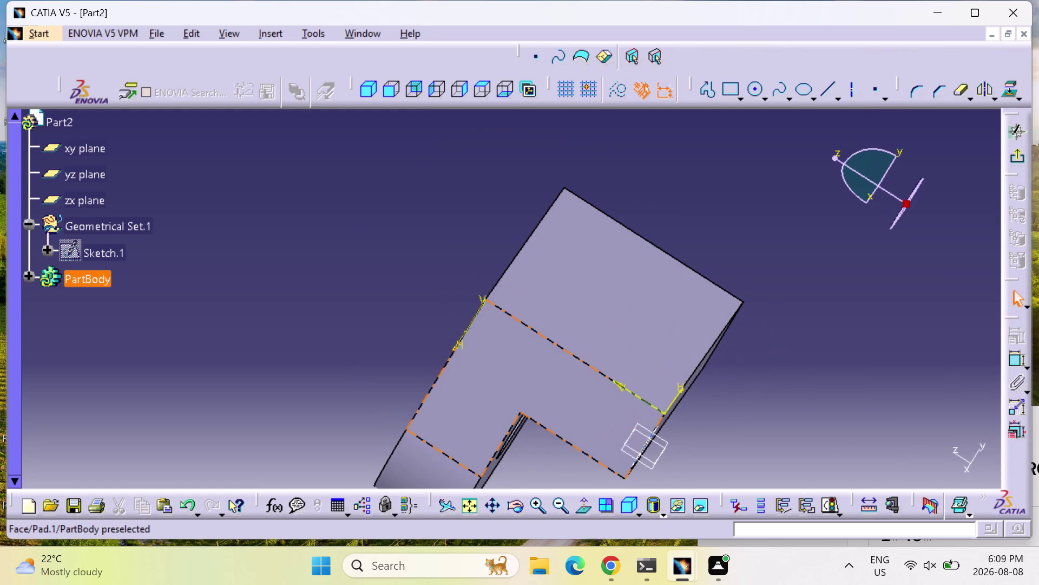
click(588, 395)
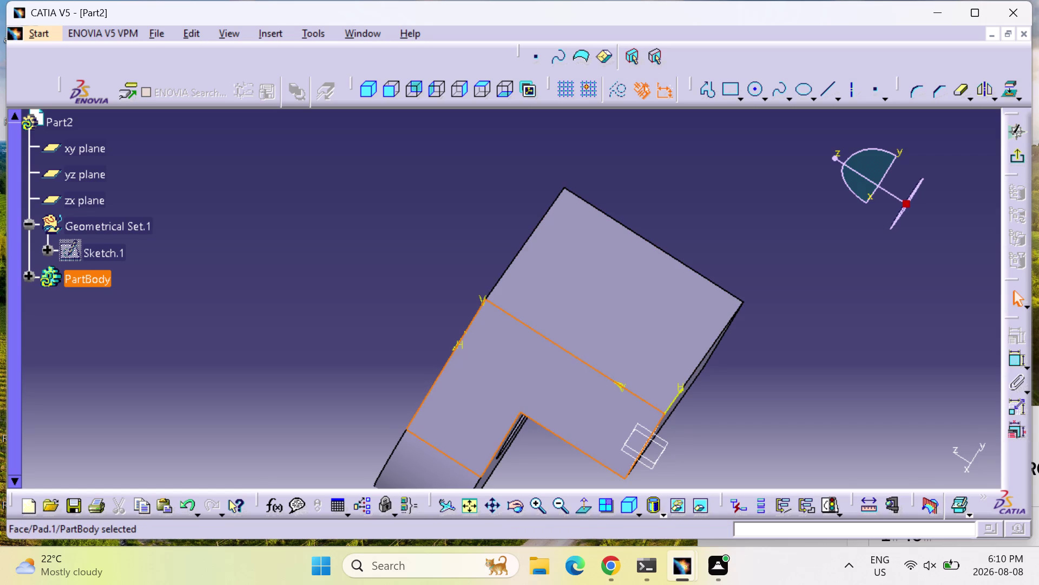
click(1012, 160)
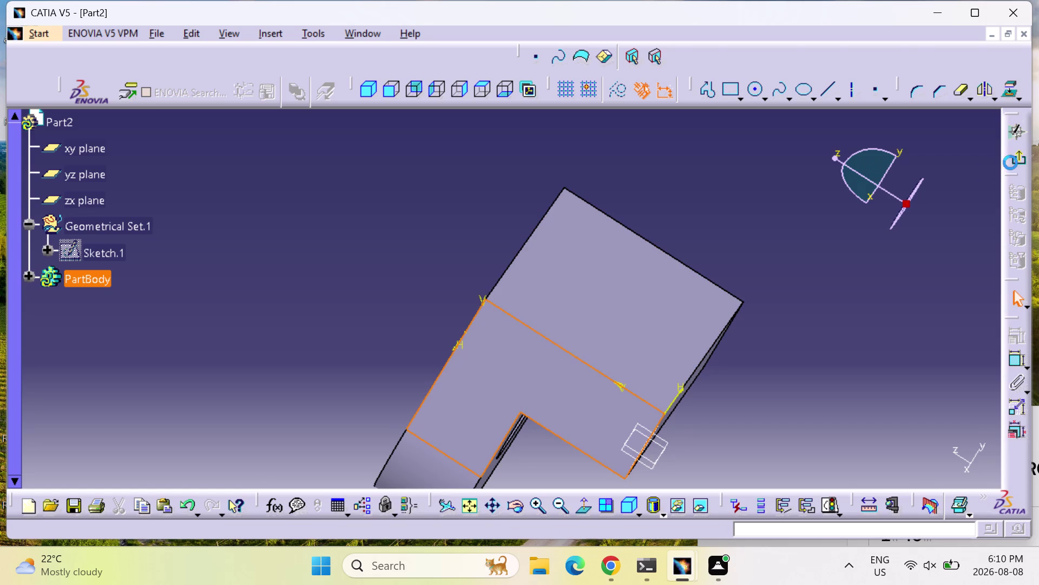
Open a sketch on the L-shaped side face and fit the whole profile in view.
click(485, 378)
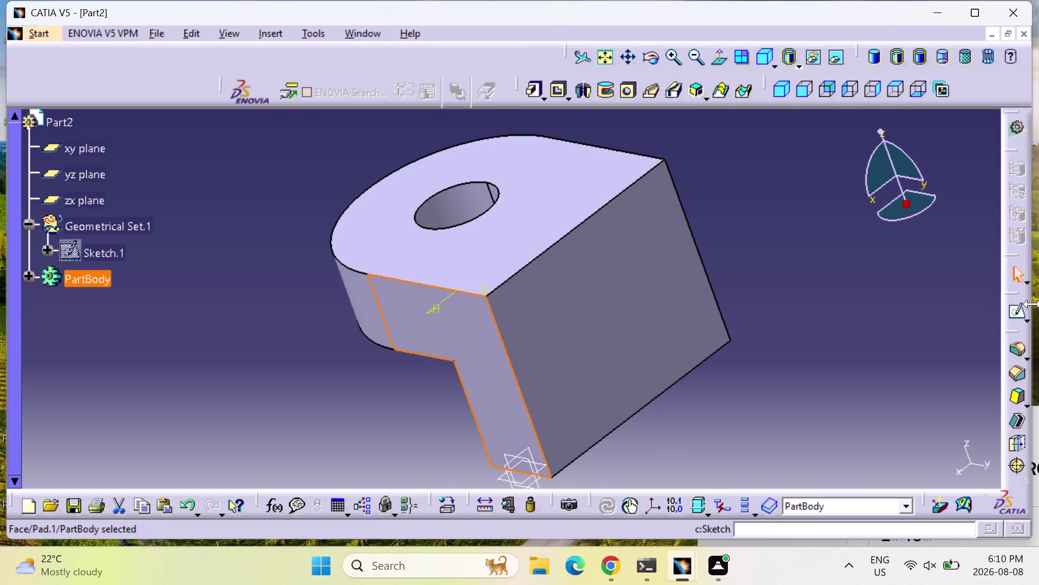
click(1017, 313)
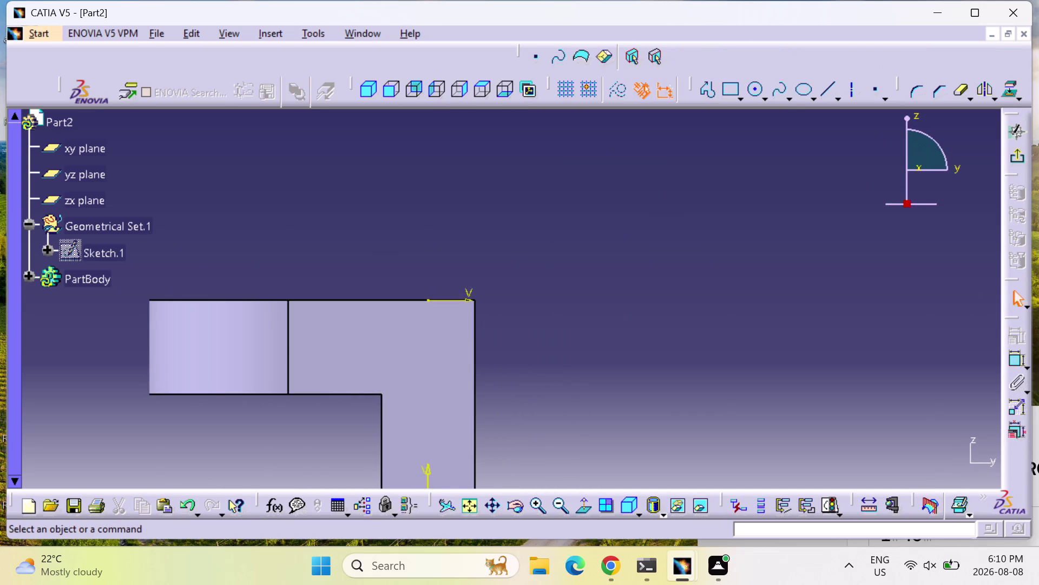
click(474, 512)
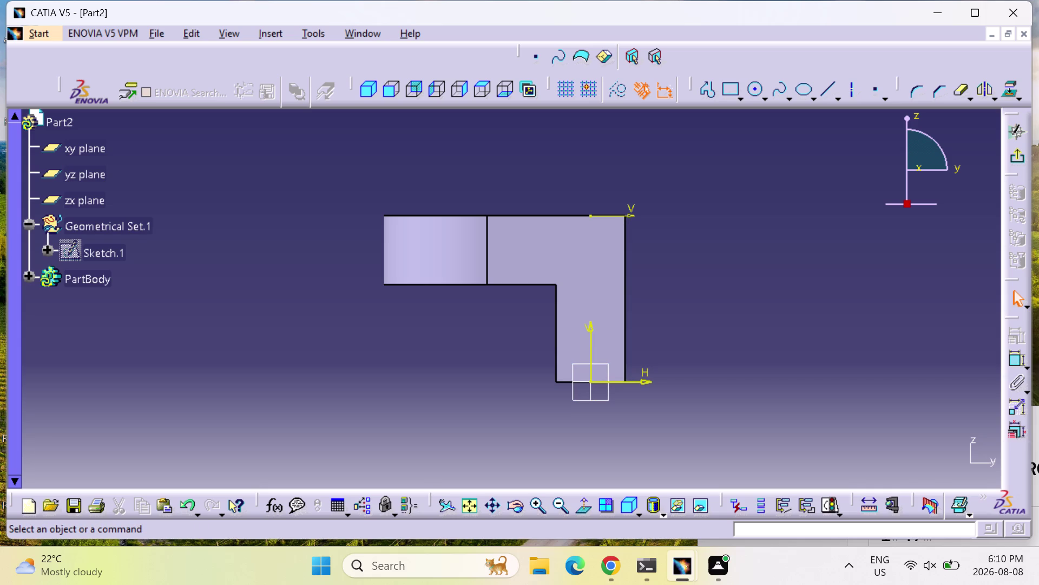
click(758, 87)
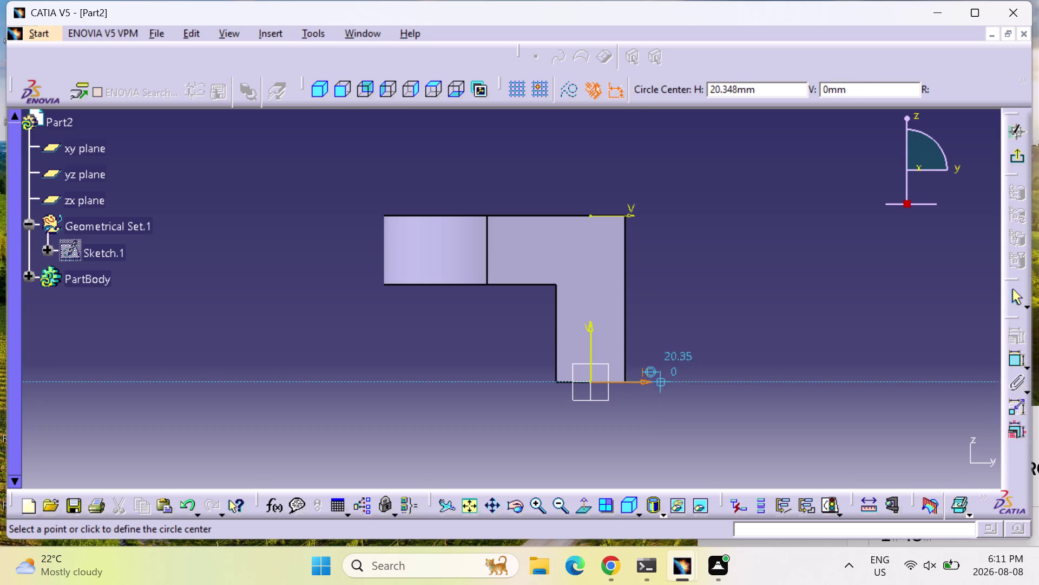
Place the circle's centre on the sketch's horizontal axis.
click(660, 381)
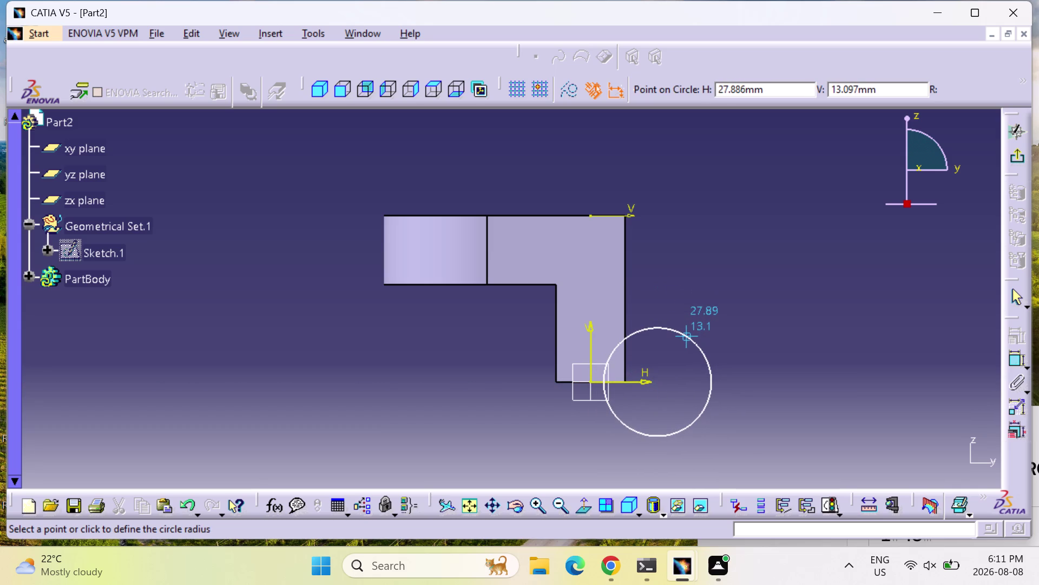
Size the circle and dimension it to a 60 mm diameter.
click(685, 328)
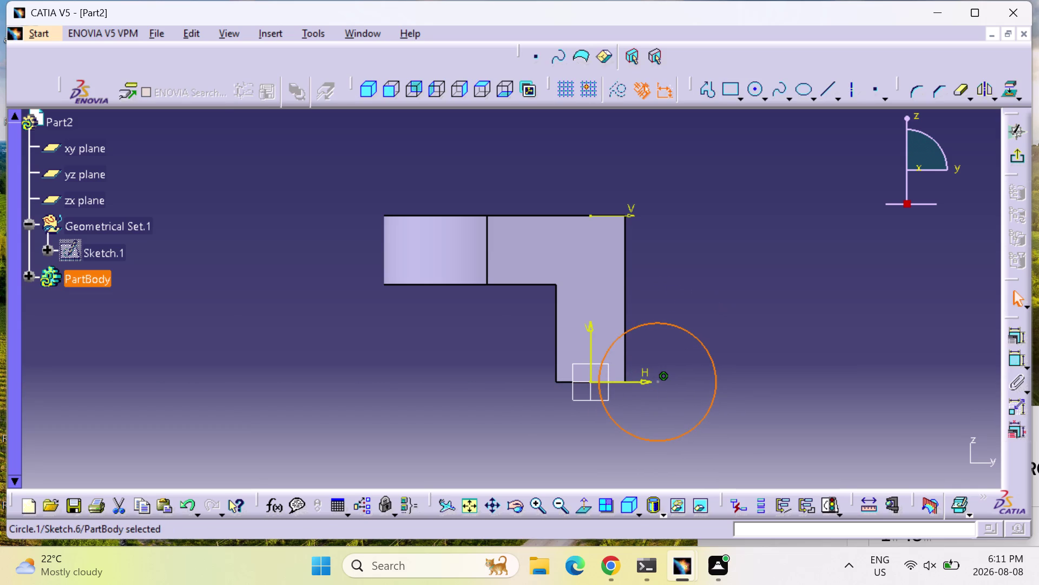
click(1012, 360)
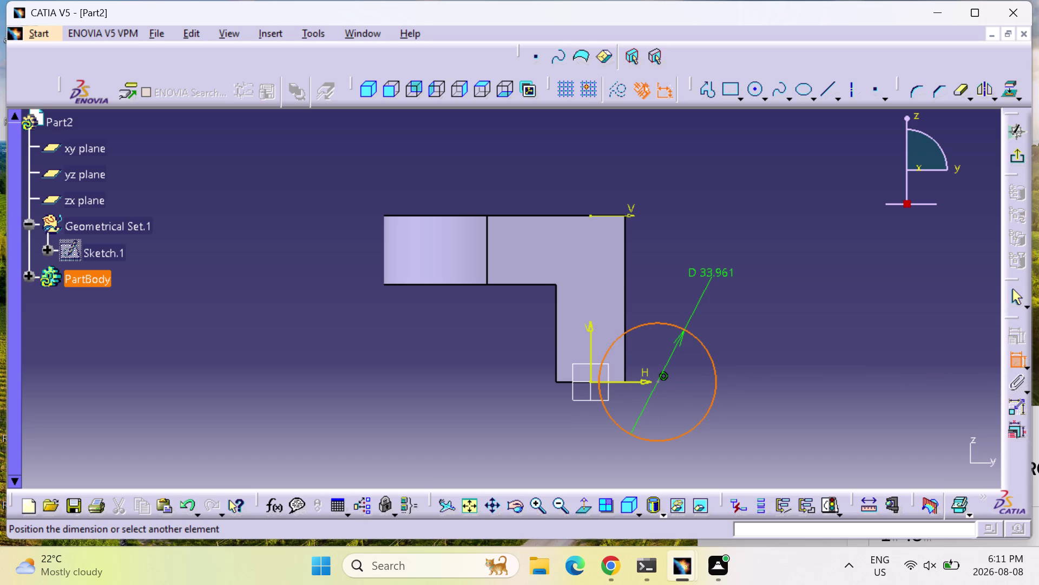
click(713, 277)
double_click(714, 272)
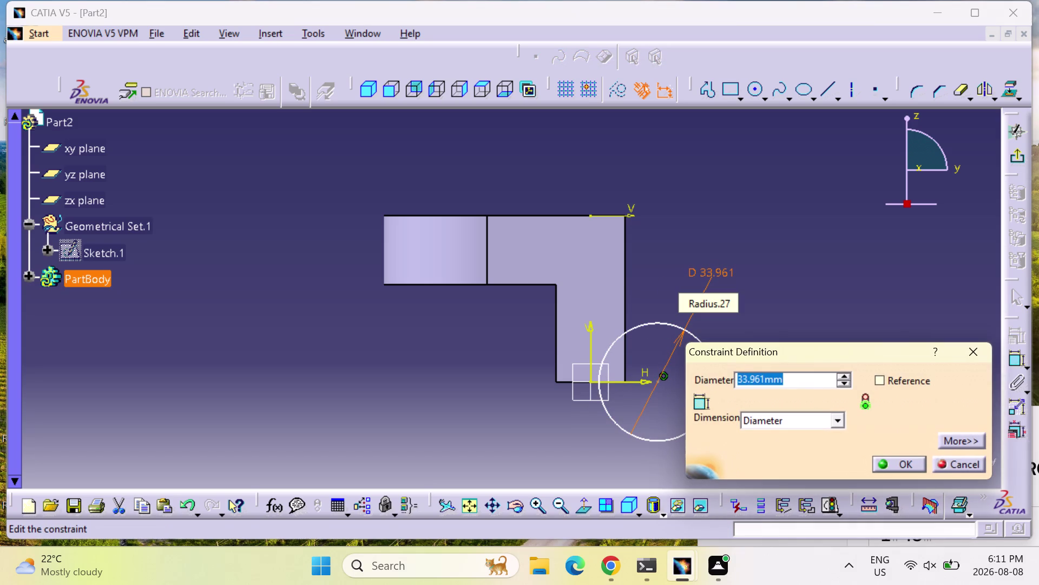
text(60)
key(Return)
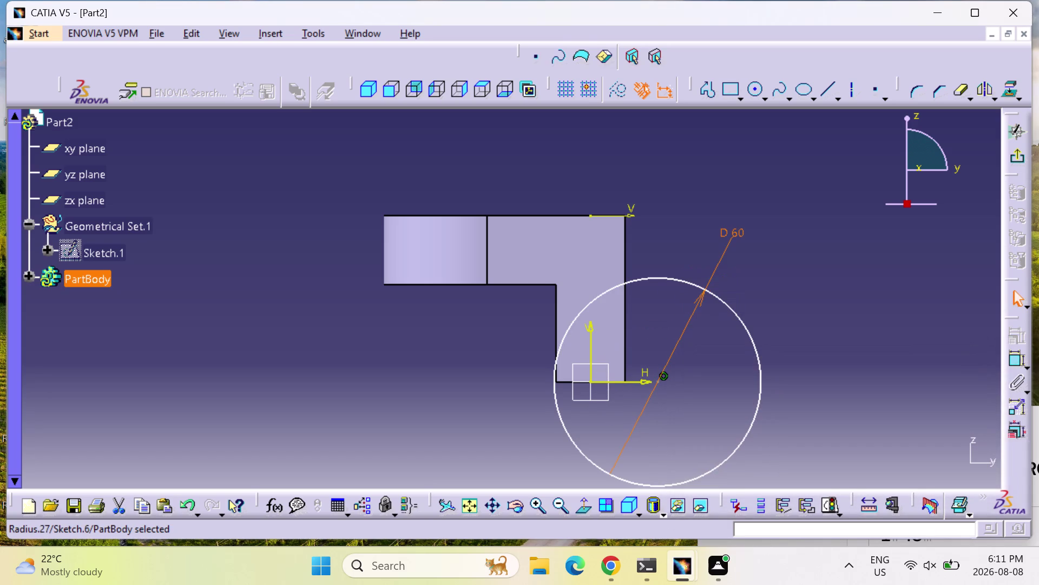
Make the 60 mm circle tangent to the leg's left vertical edge.
drag(605, 293, 626, 283)
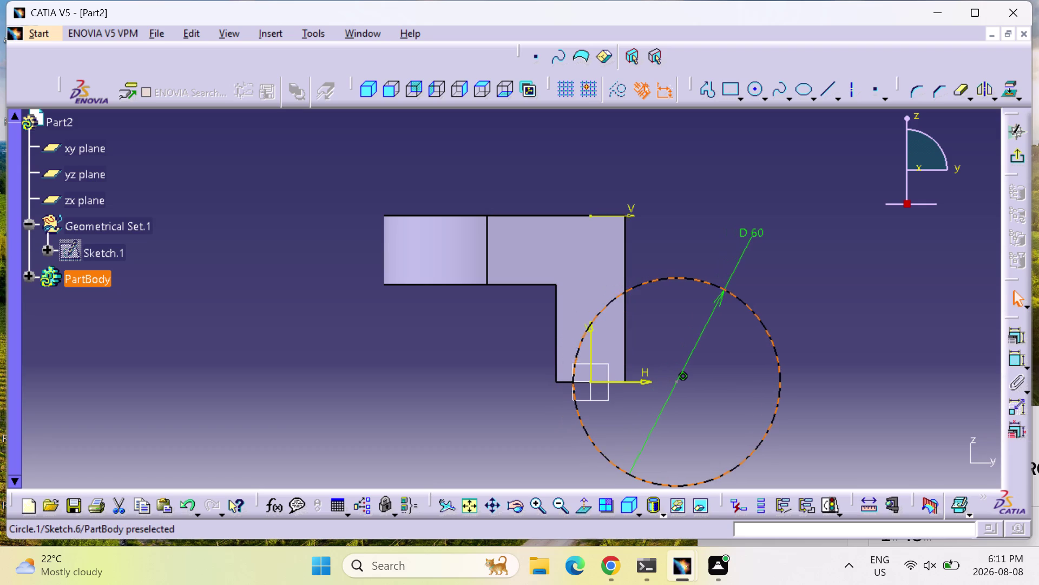
drag(626, 283, 630, 281)
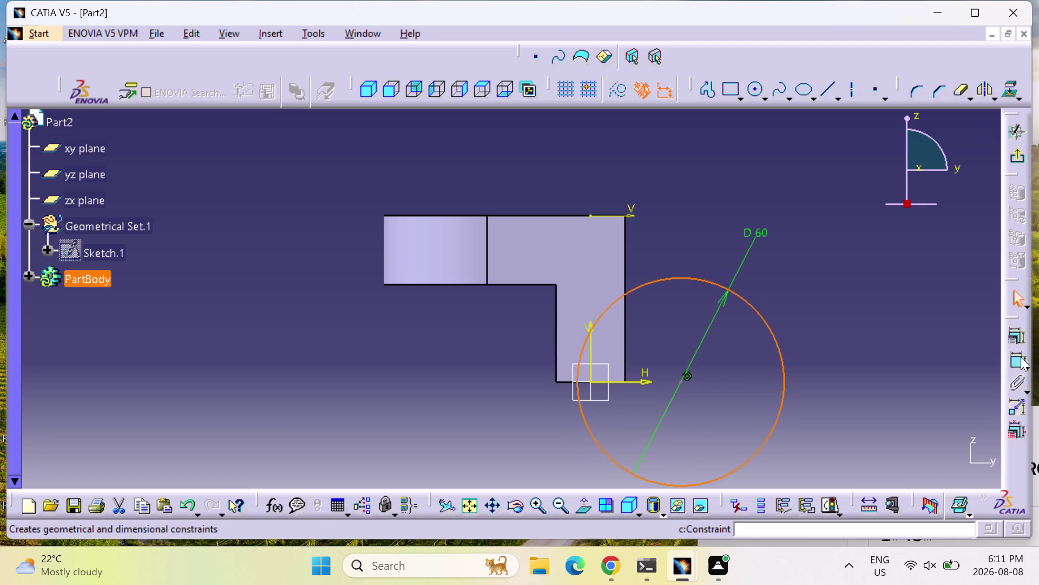
click(1021, 357)
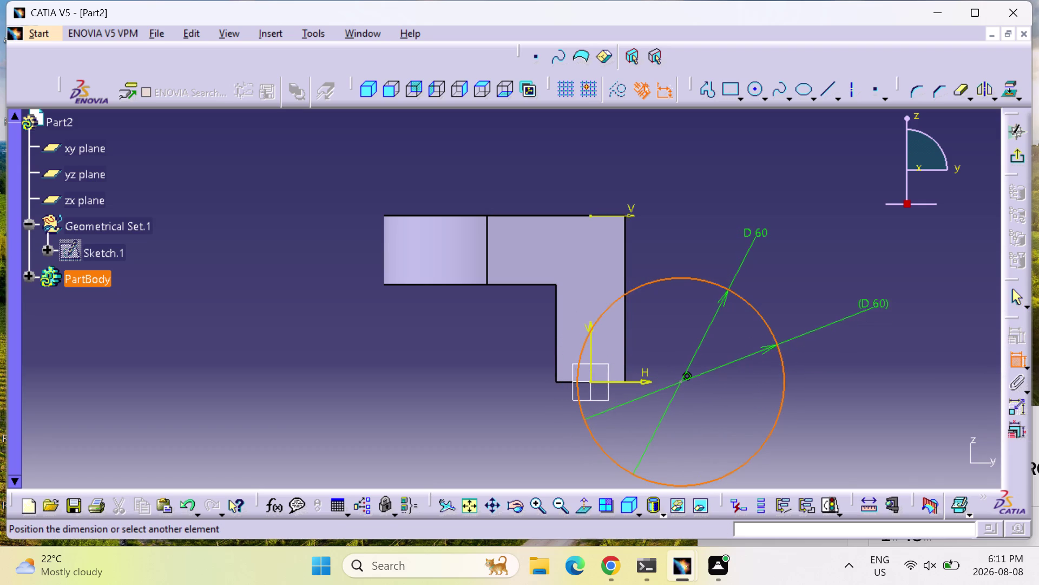
key(Escape)
key(Escape)
key(Escape)
click(1023, 363)
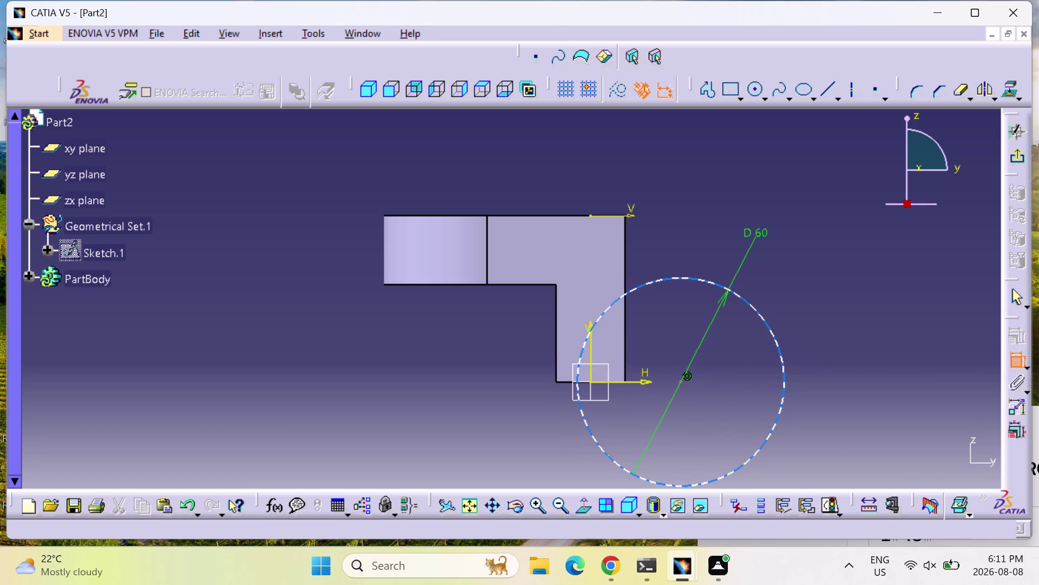
click(578, 386)
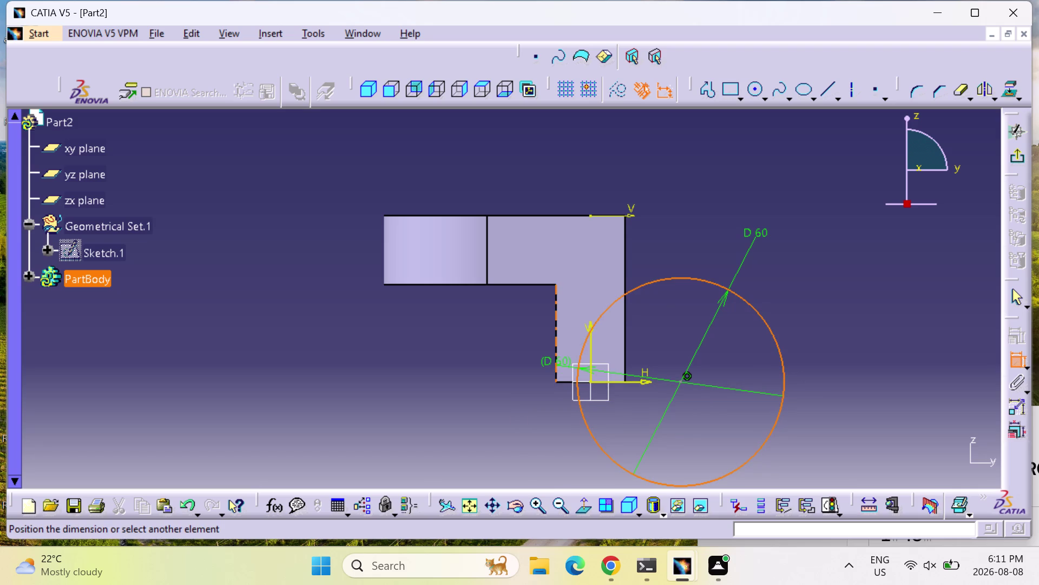
click(555, 365)
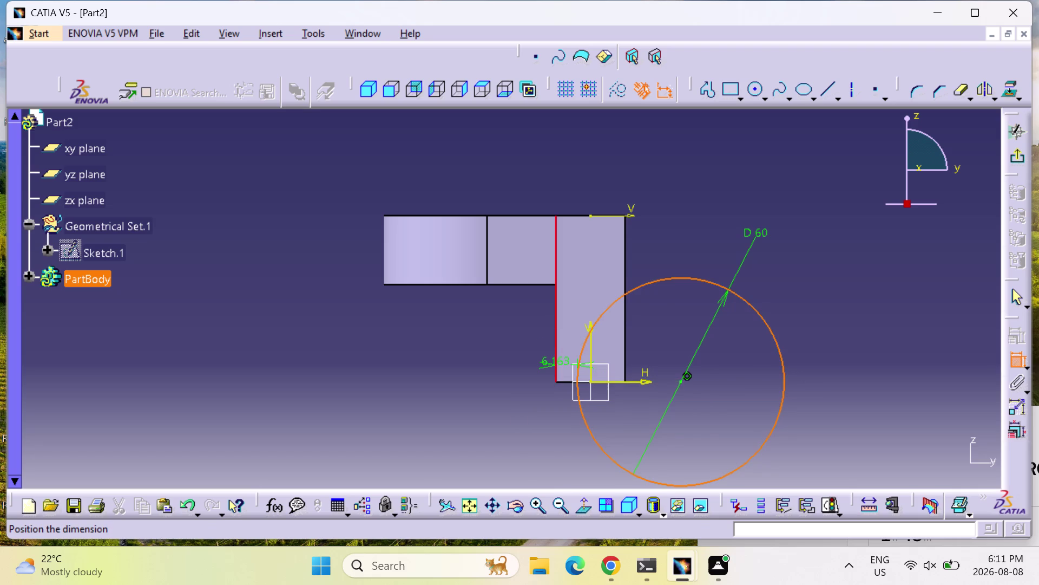
right_click(555, 364)
click(591, 511)
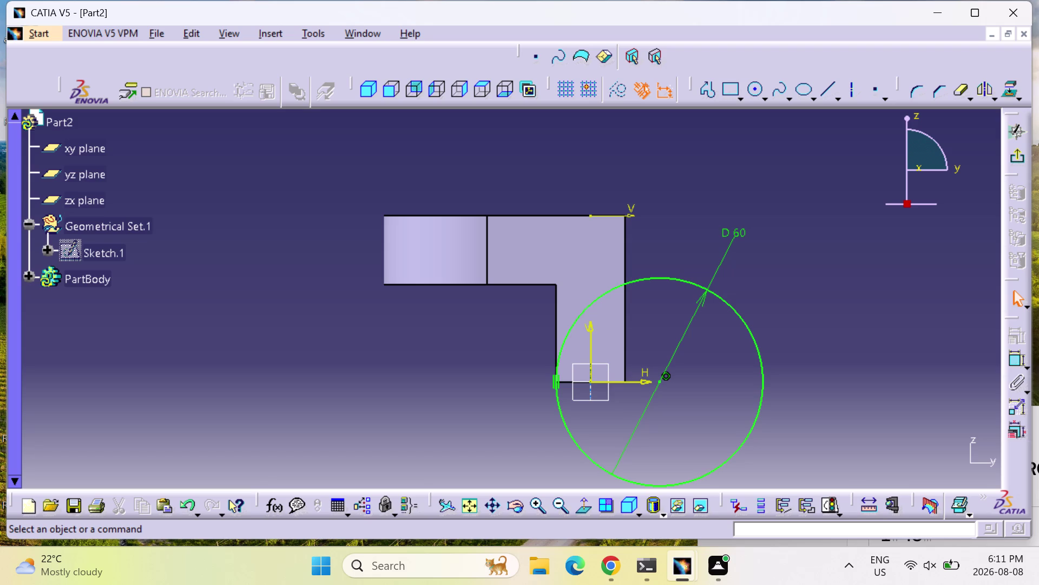
click(754, 92)
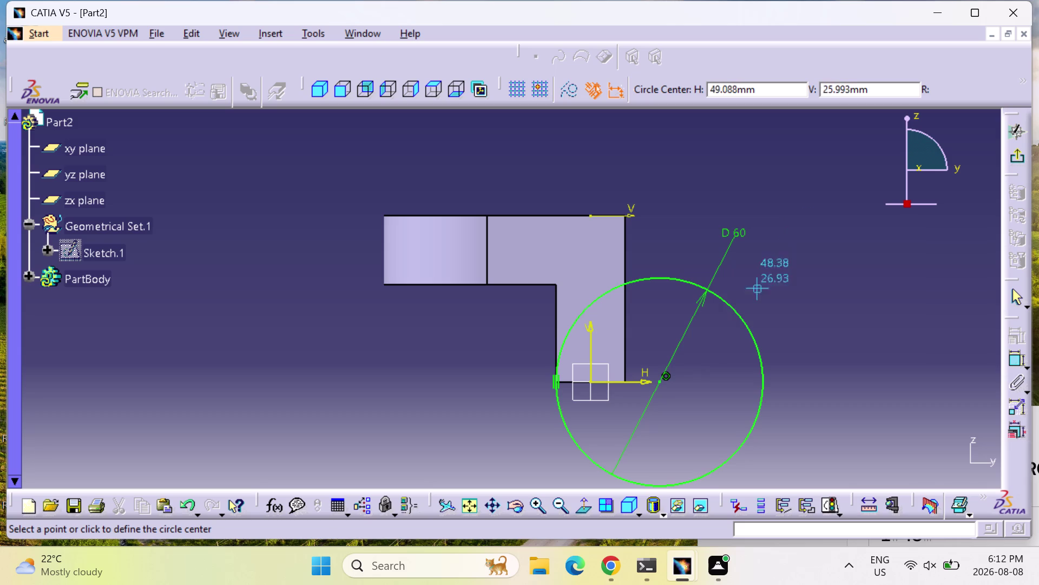
Draw an inner circle at the large circle's centre, then exit and reopen the sketch.
click(658, 381)
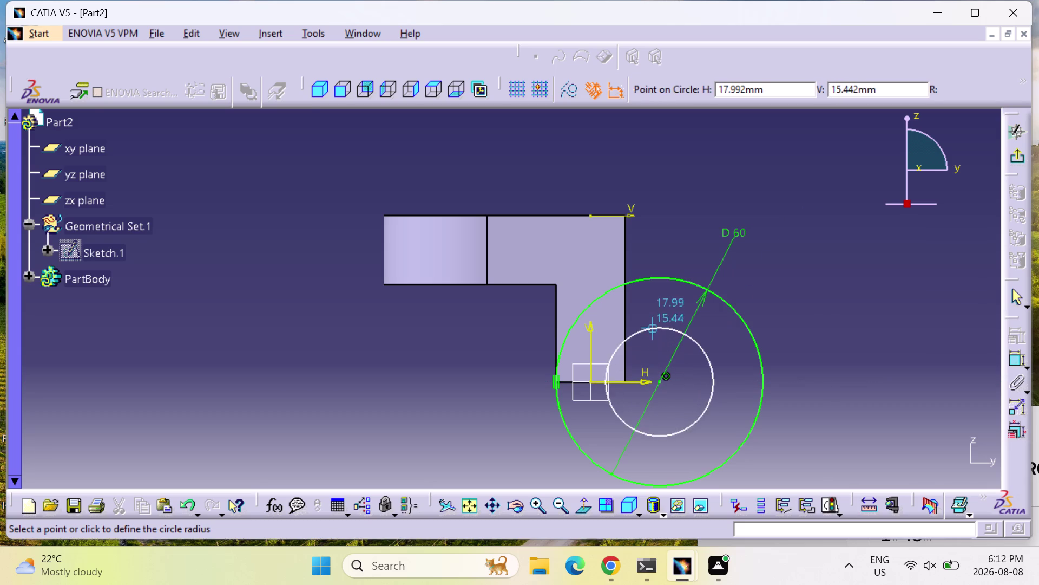
click(653, 324)
click(1022, 154)
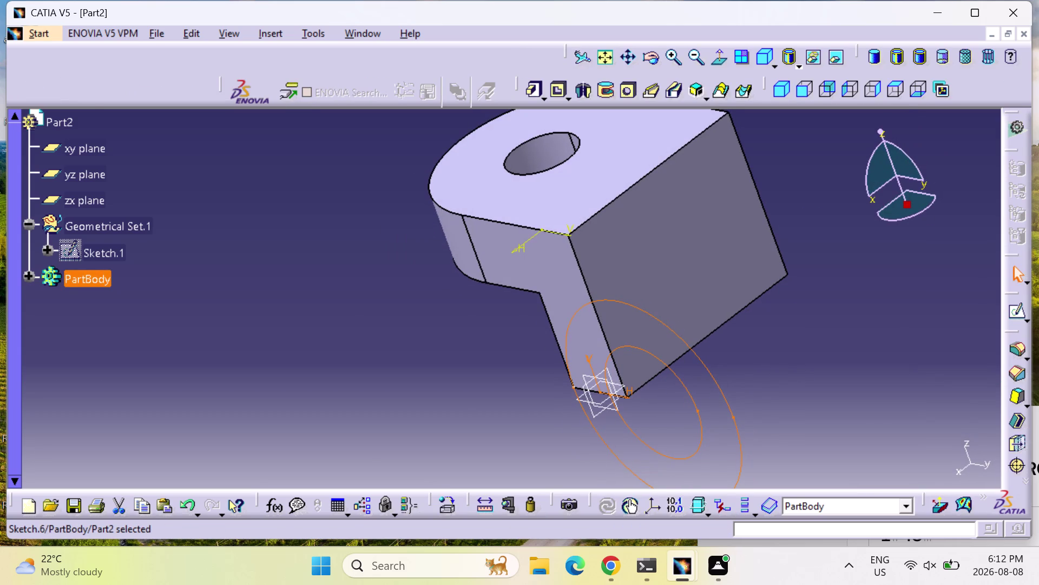
double_click(694, 410)
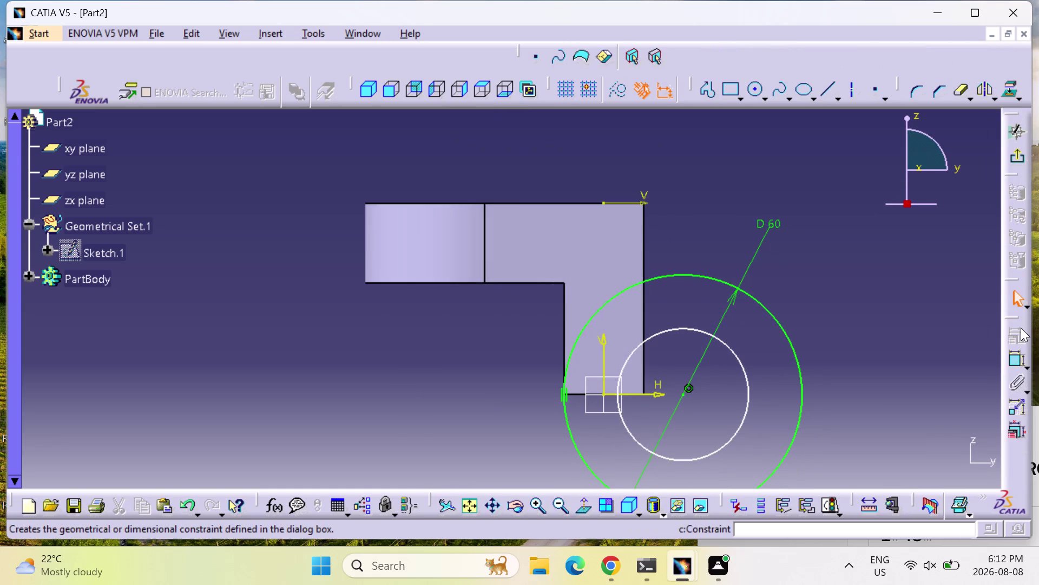
Dimension the inner circle to a 30 mm diameter and exit the sketch.
click(1012, 362)
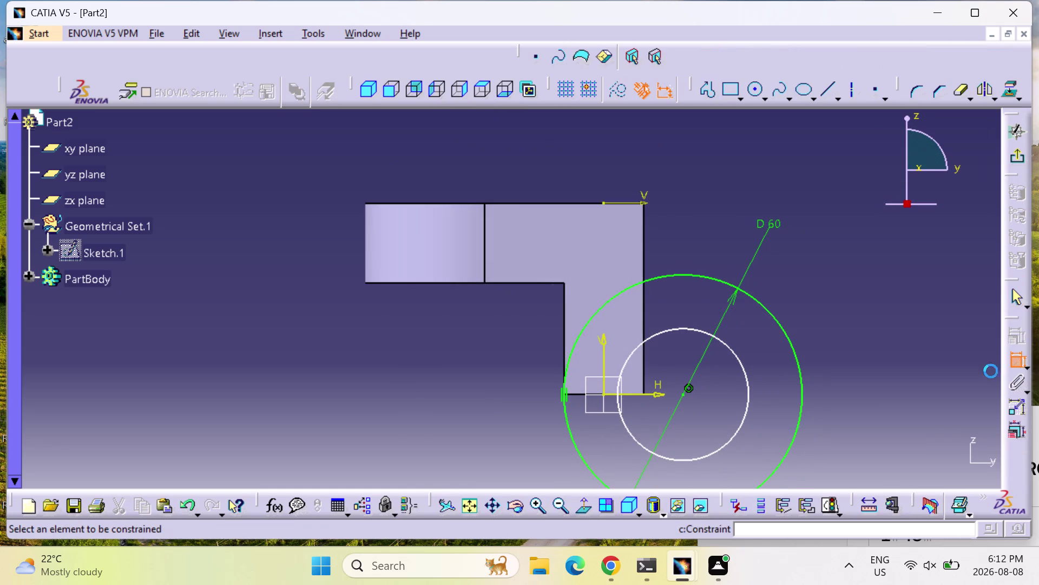
click(744, 372)
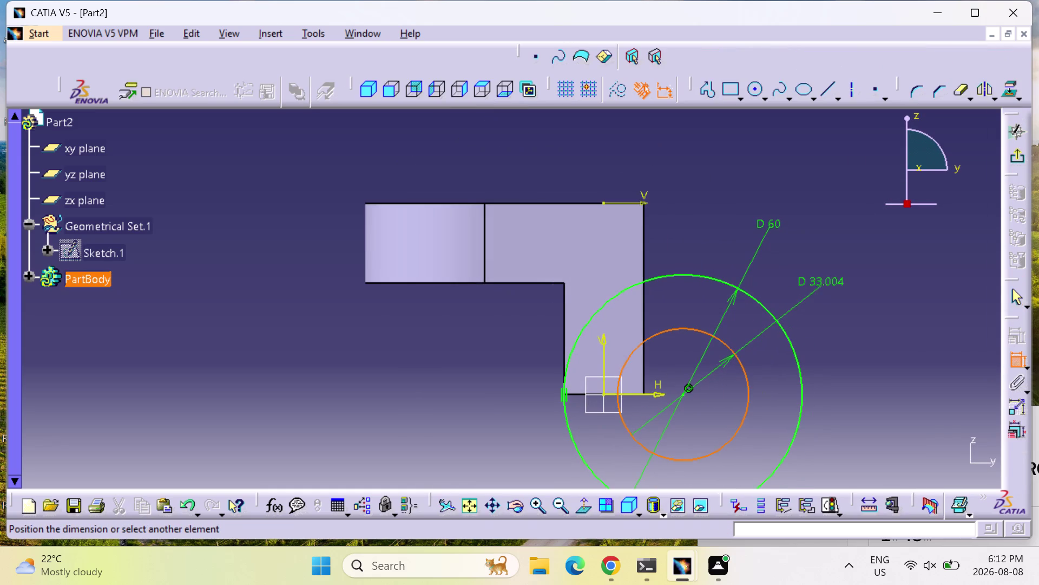
click(823, 284)
double_click(831, 275)
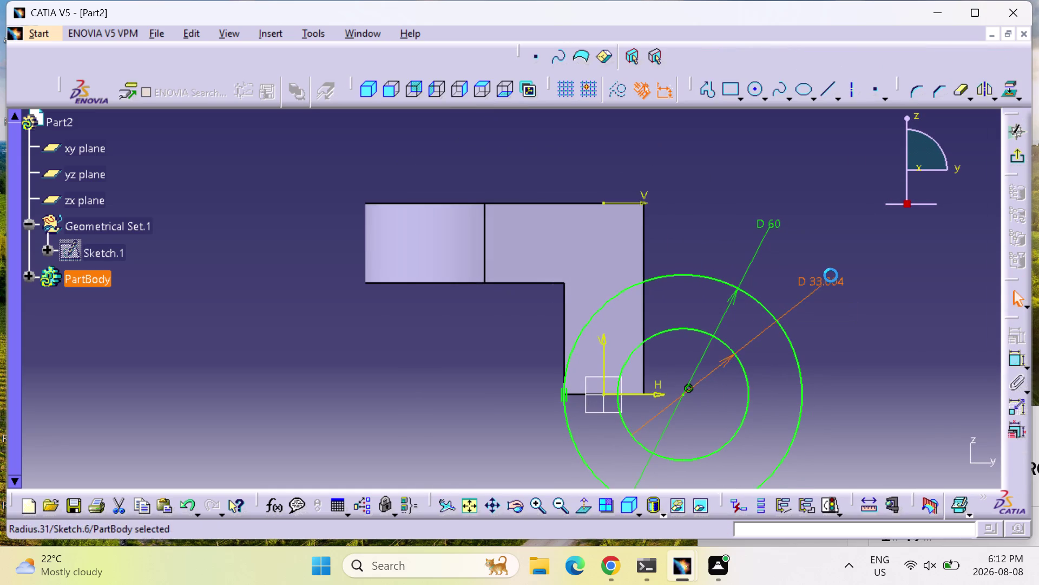
text(3)
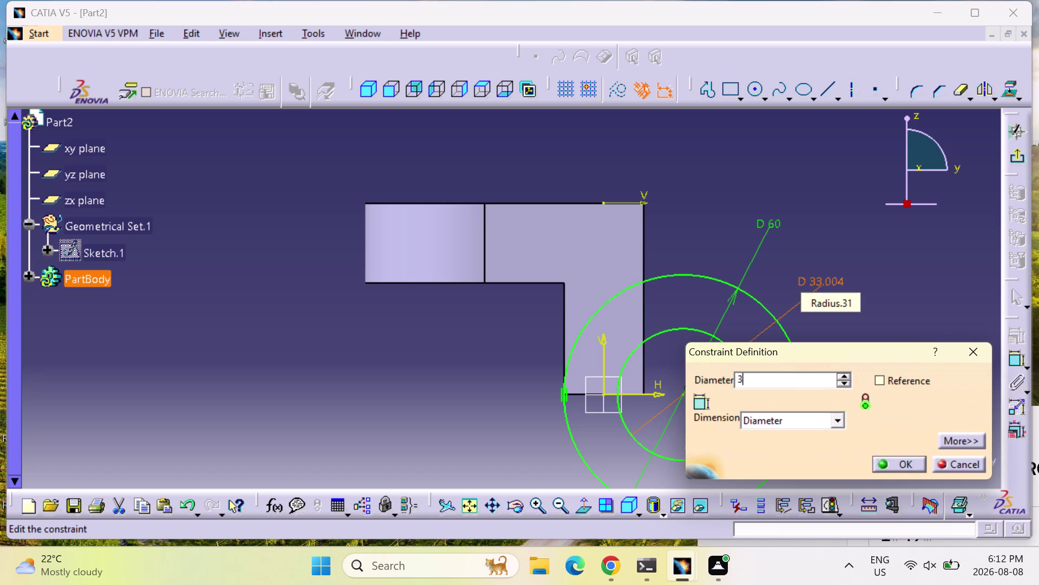
text(0)
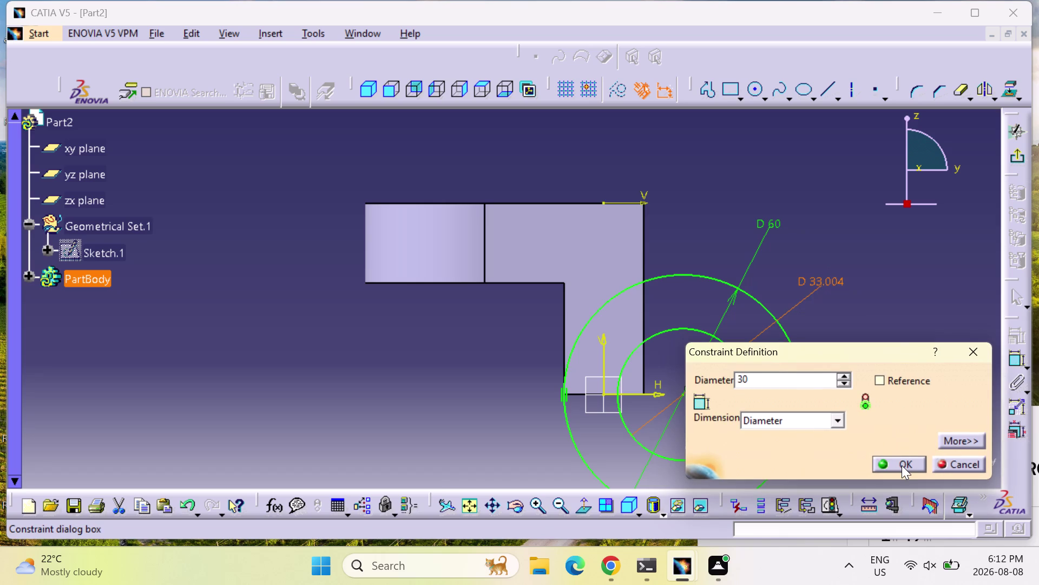
click(902, 465)
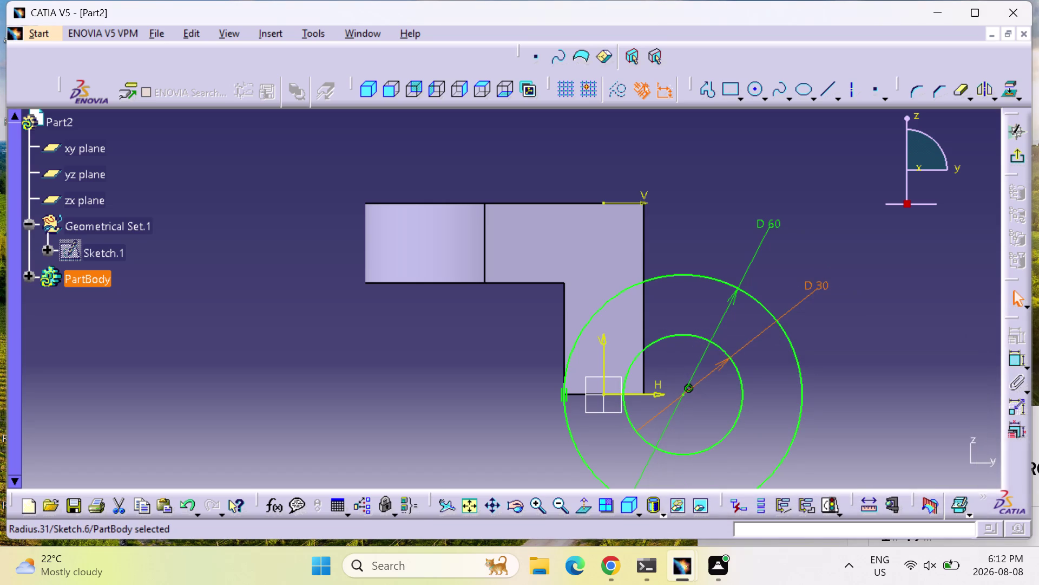
click(1011, 155)
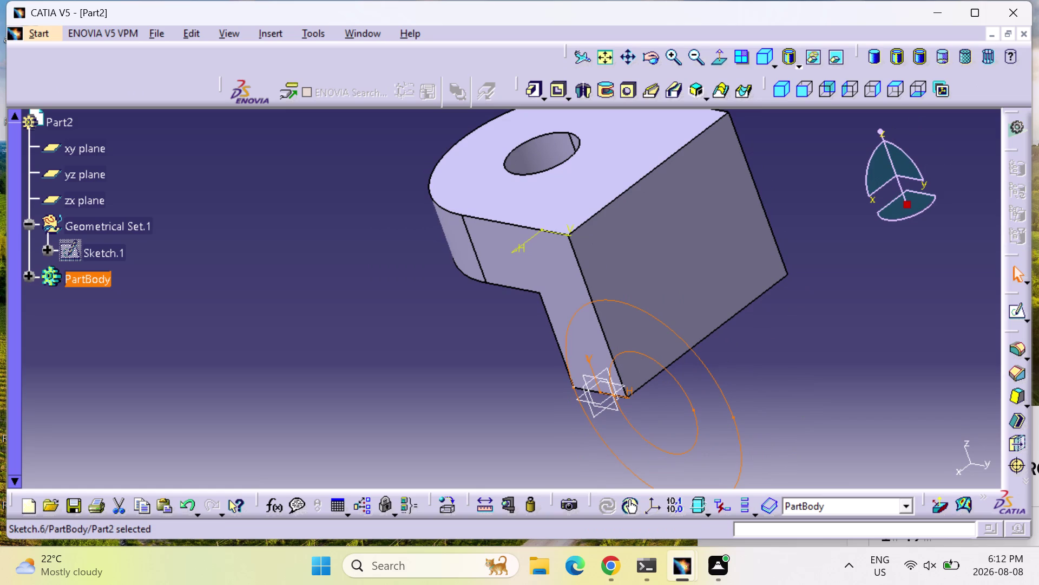
Pad the two-circle sketch 80 mm in the reversed direction to form the hollow cylinder.
click(538, 91)
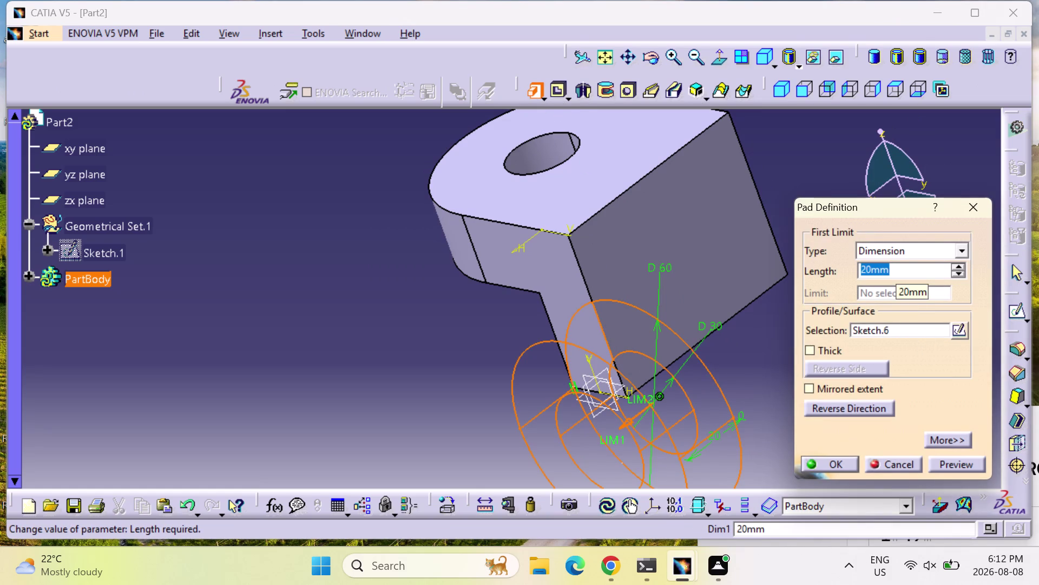
text(80)
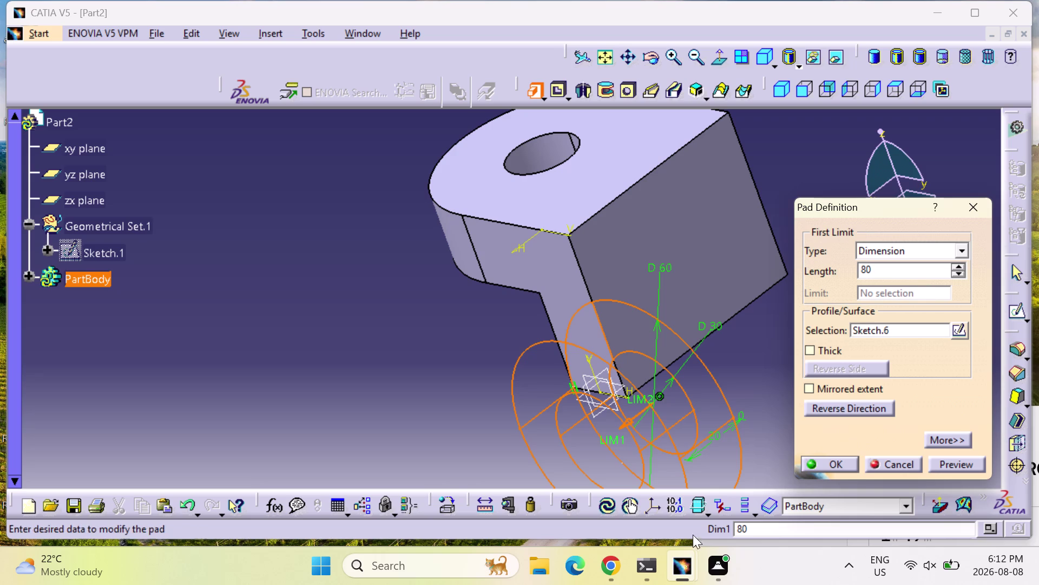
click(942, 460)
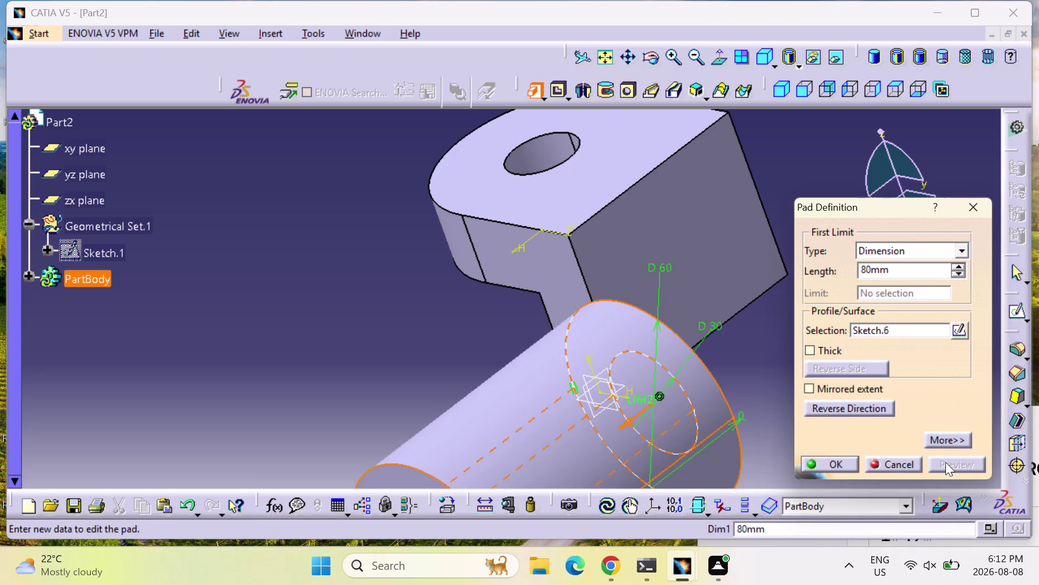
click(863, 412)
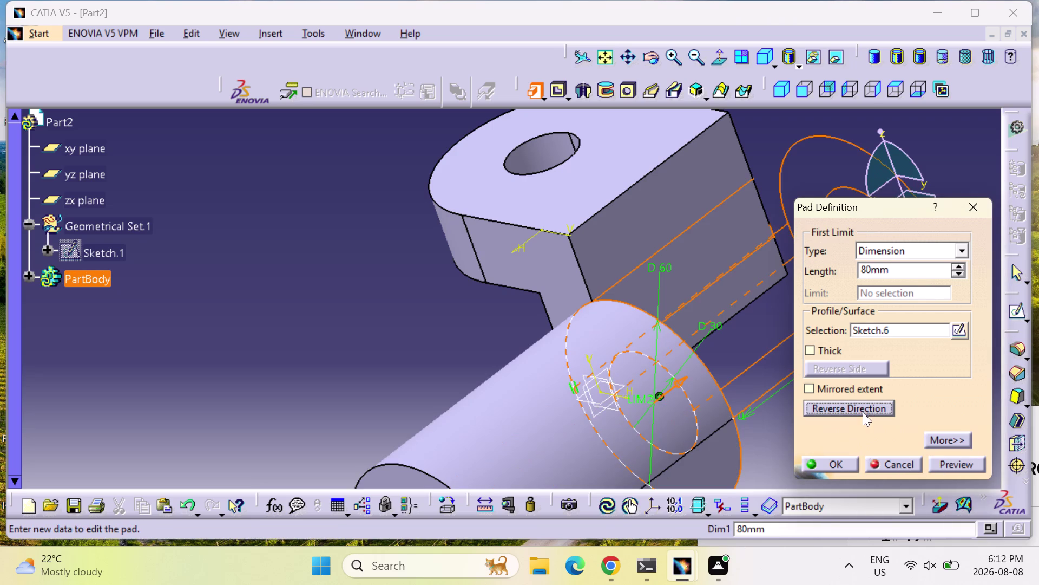
click(954, 463)
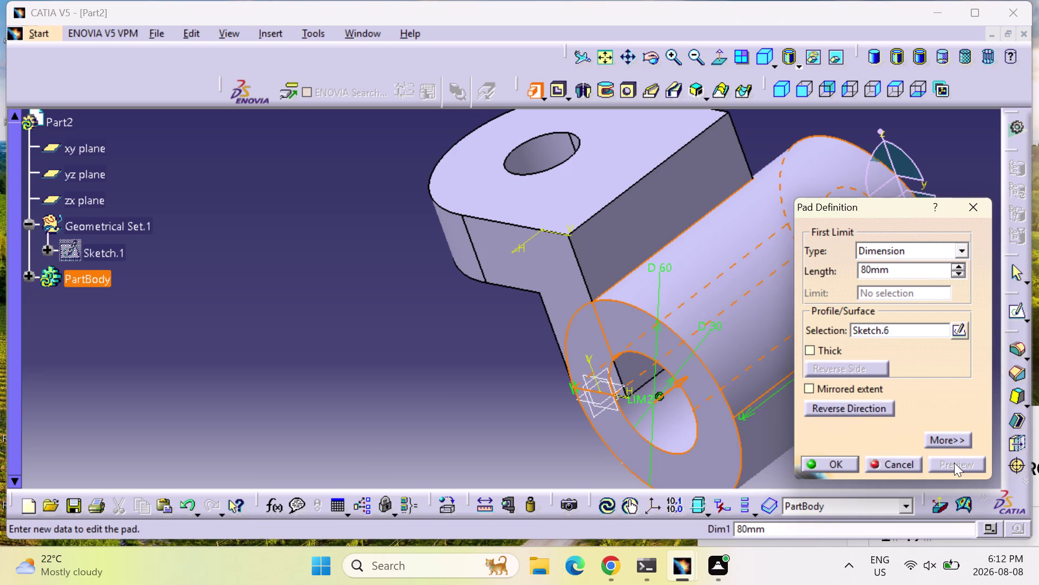
click(463, 404)
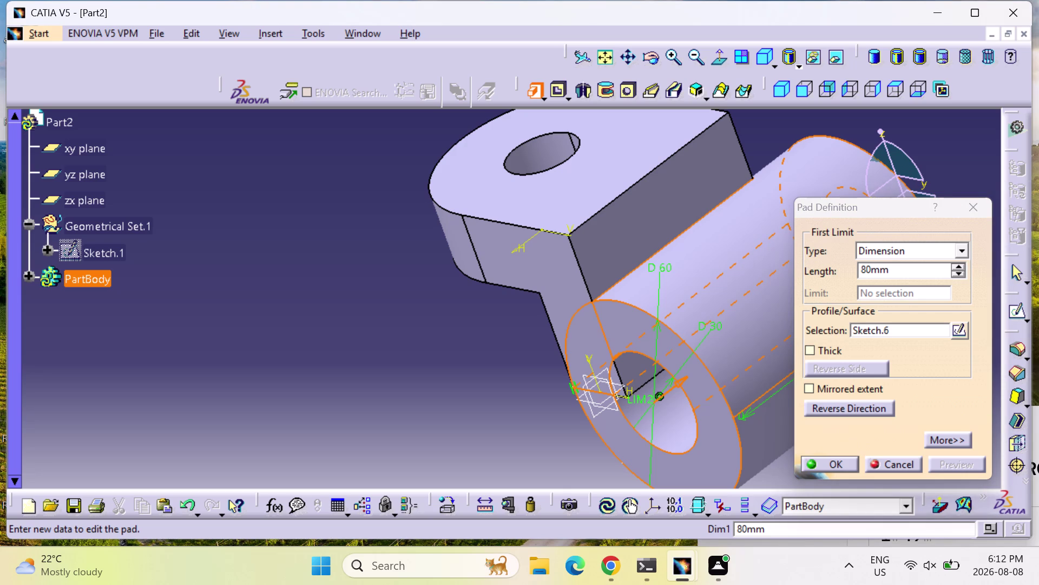
click(837, 466)
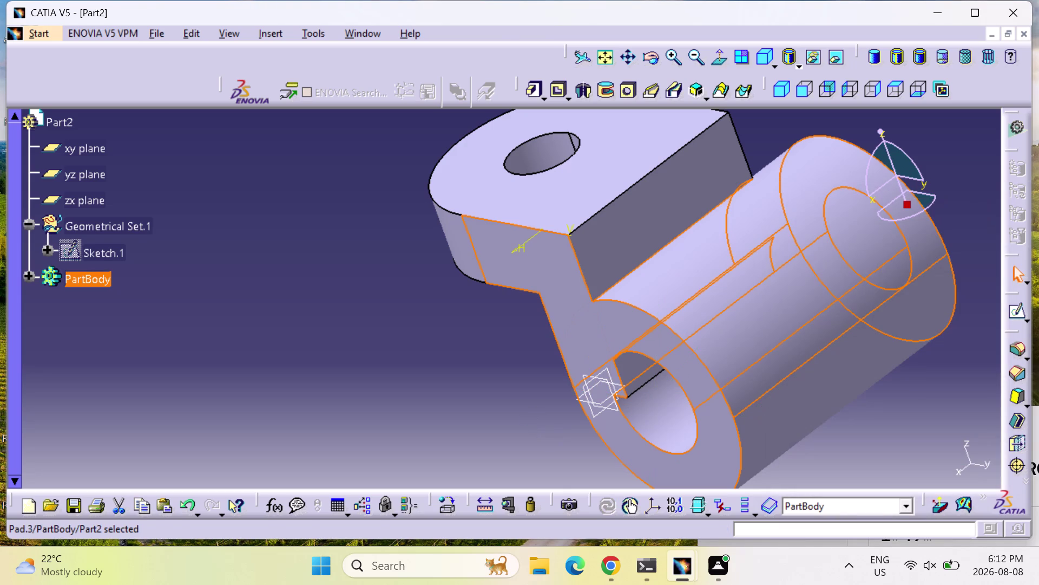
Orbit to inspect the cylinder, then select Pad.3 in the tree and deselect it.
middle_drag(546, 391, 705, 289)
right_drag(546, 391, 706, 289)
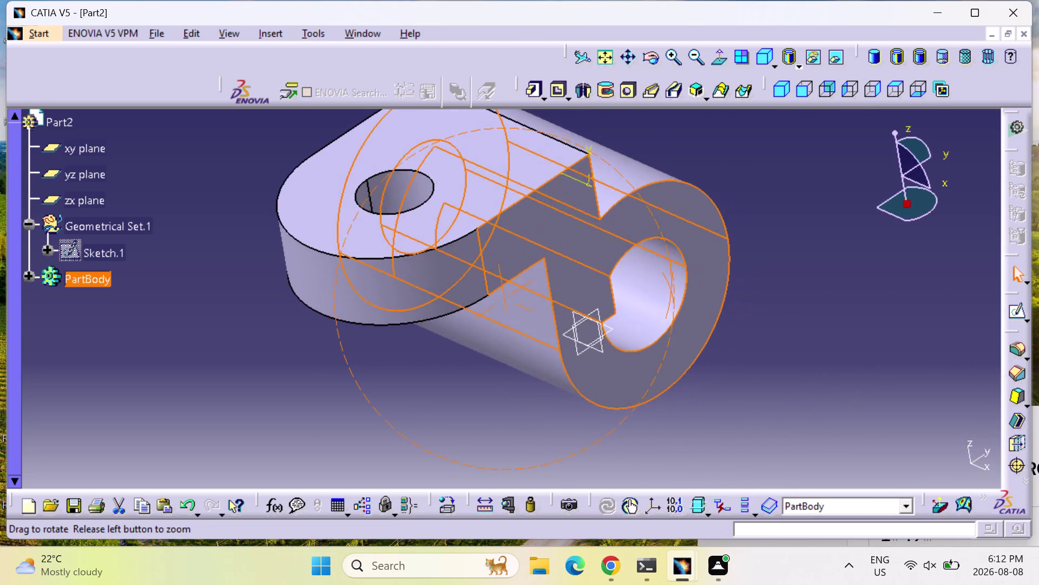
middle_drag(705, 288, 563, 388)
right_drag(705, 289, 563, 388)
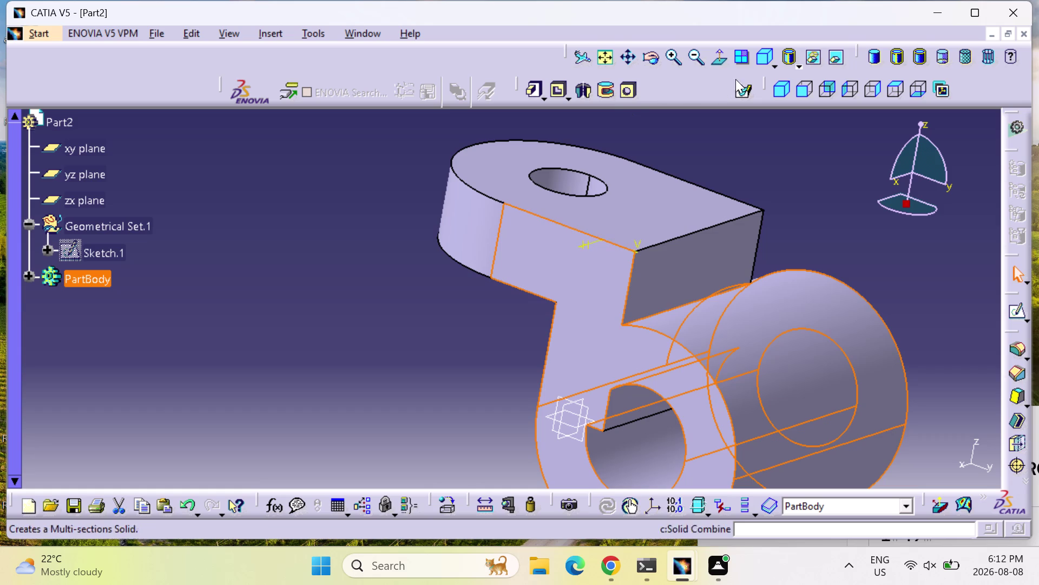
click(612, 56)
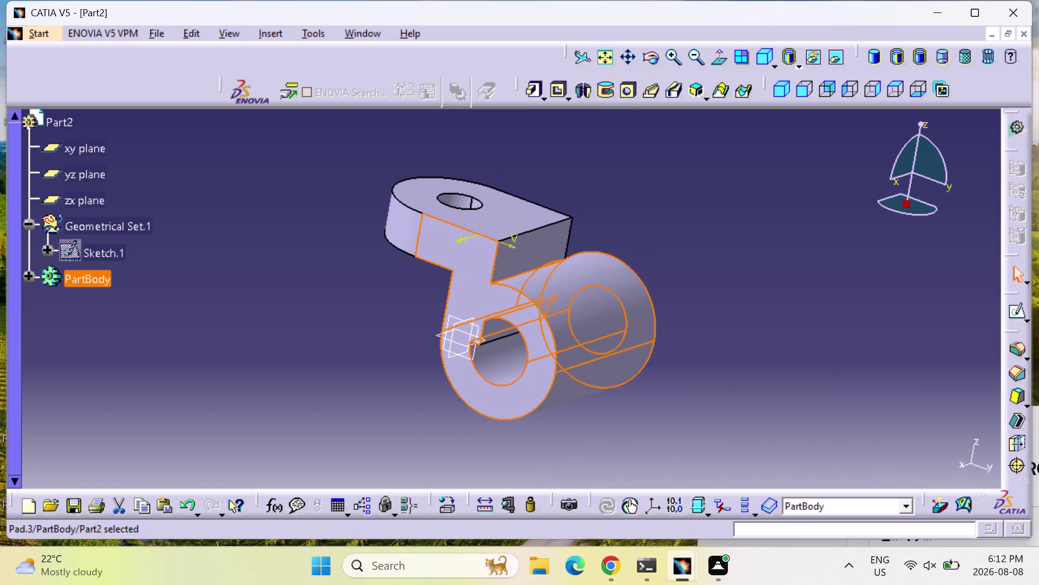
click(722, 326)
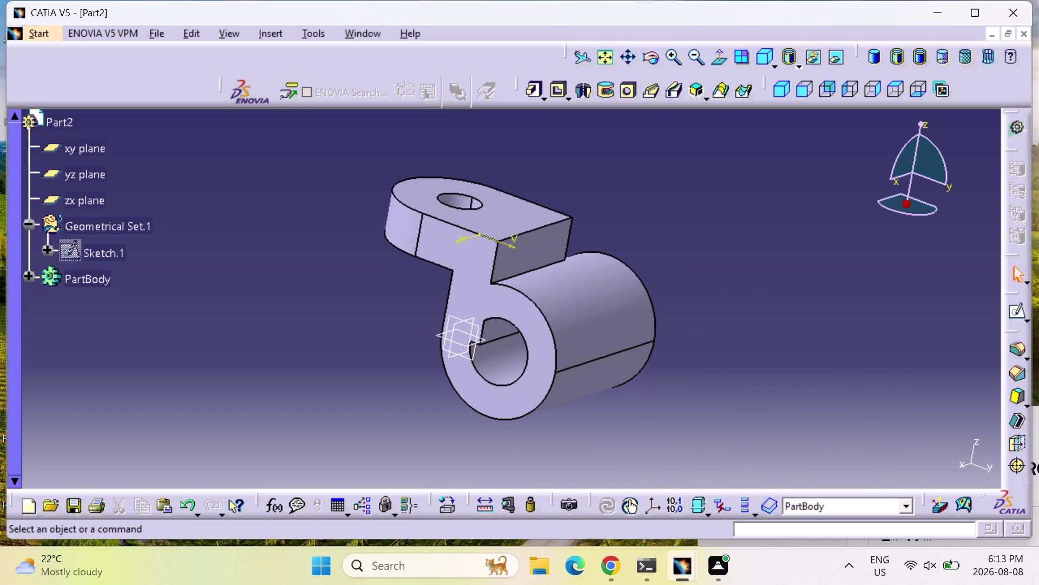
Open a new sketch on a plane and draw a sloping line from the plate corner toward the ring.
click(81, 179)
click(1018, 310)
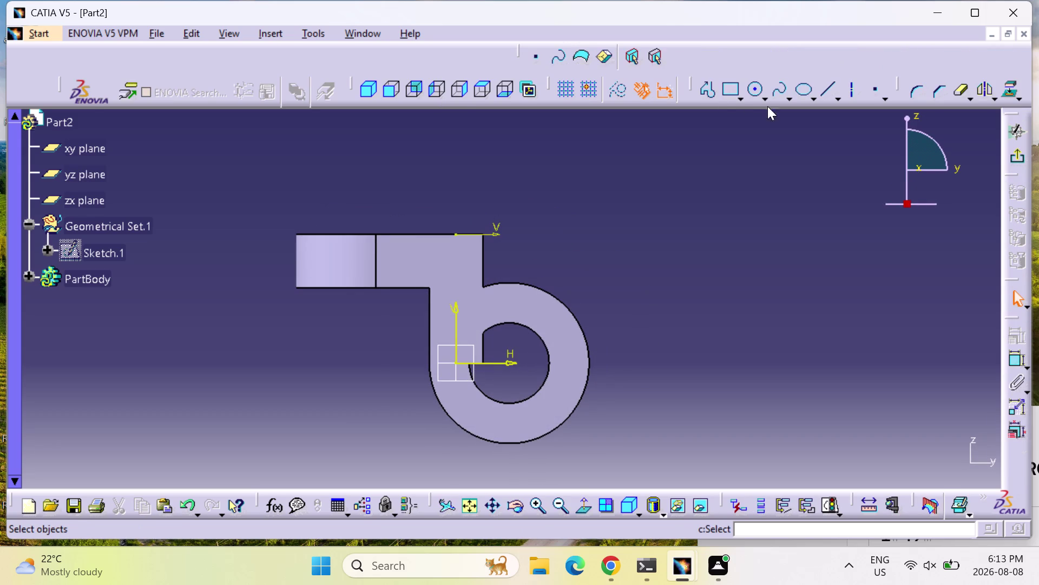
click(707, 83)
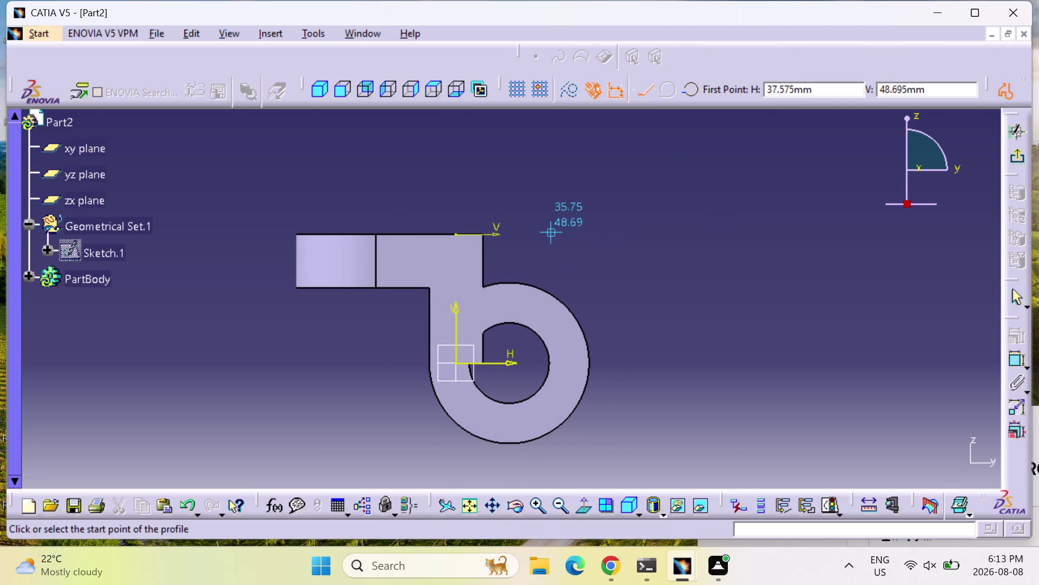
click(515, 232)
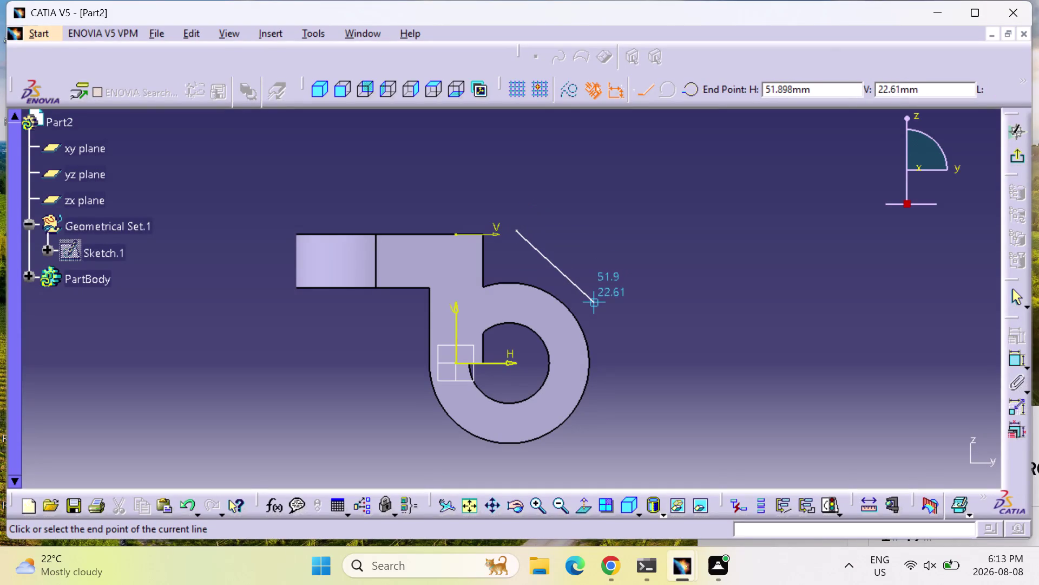
click(594, 303)
key(Escape)
key(Escape)
key(Escape)
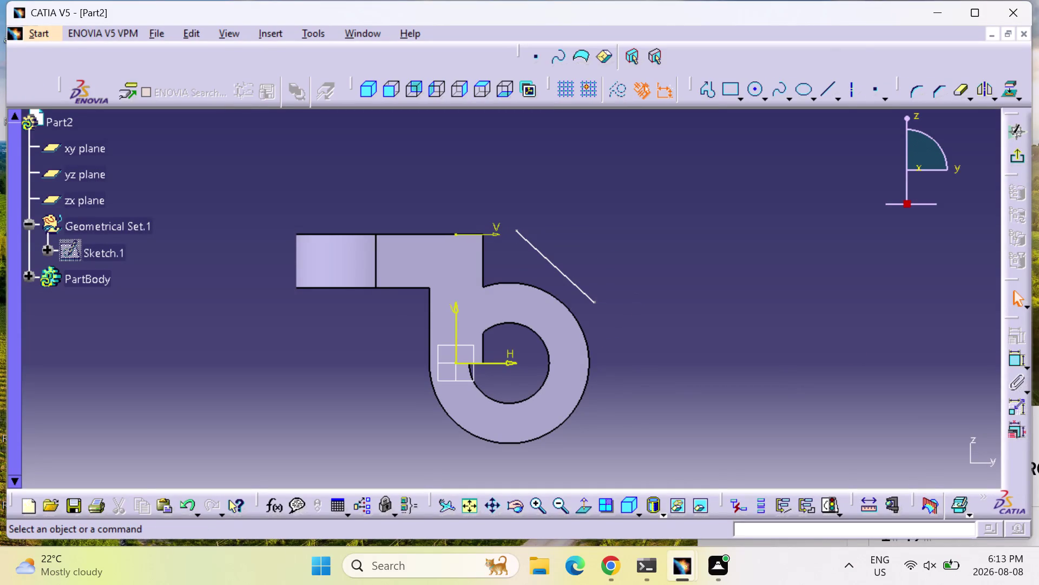
Make the line's upper end coincident with the top plate's corner.
click(1016, 360)
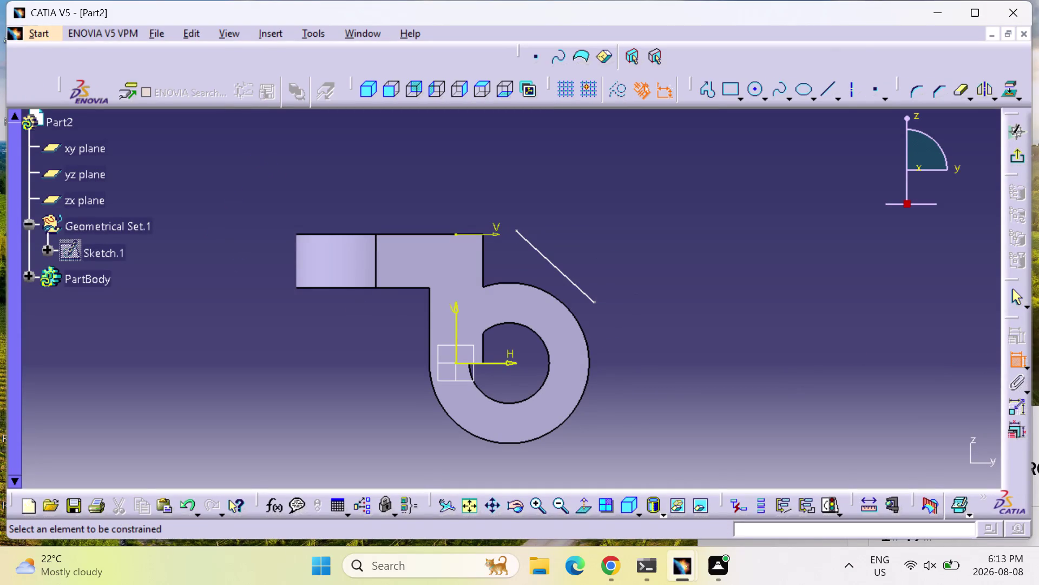
click(516, 231)
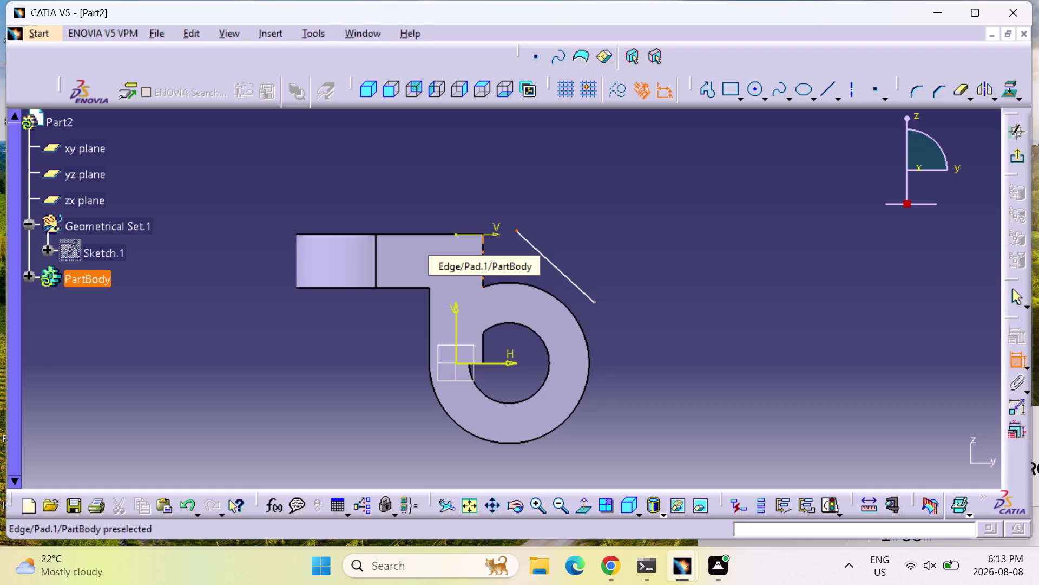
click(482, 234)
right_click(483, 235)
key(Escape)
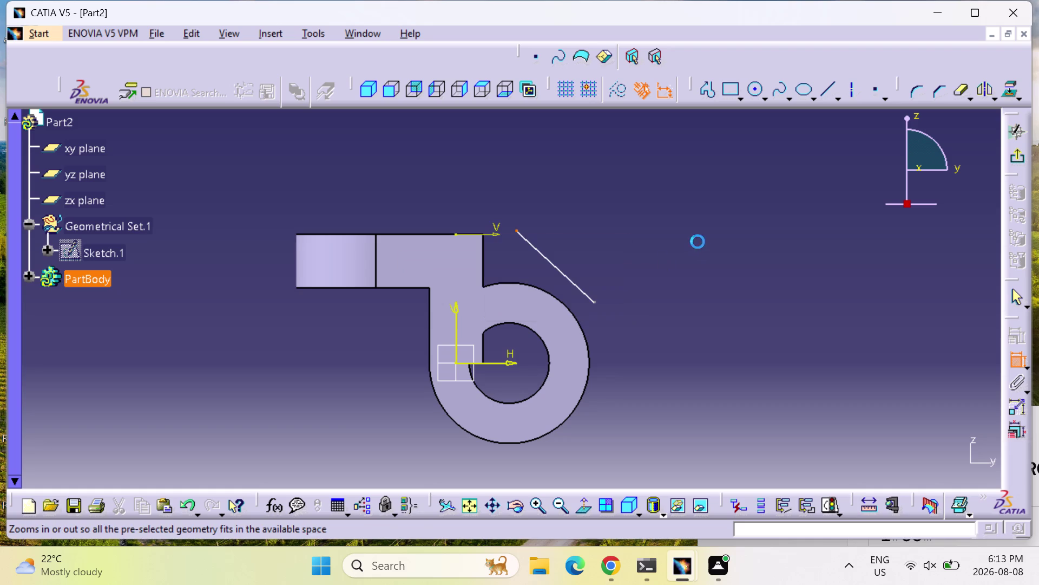
key(Escape)
key(Escape)
click(1015, 354)
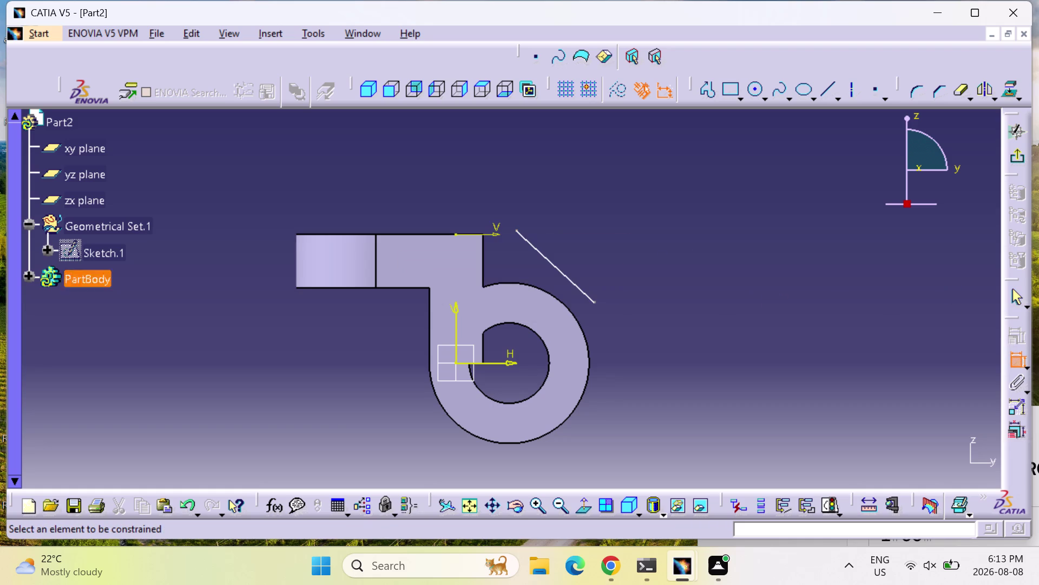
click(518, 230)
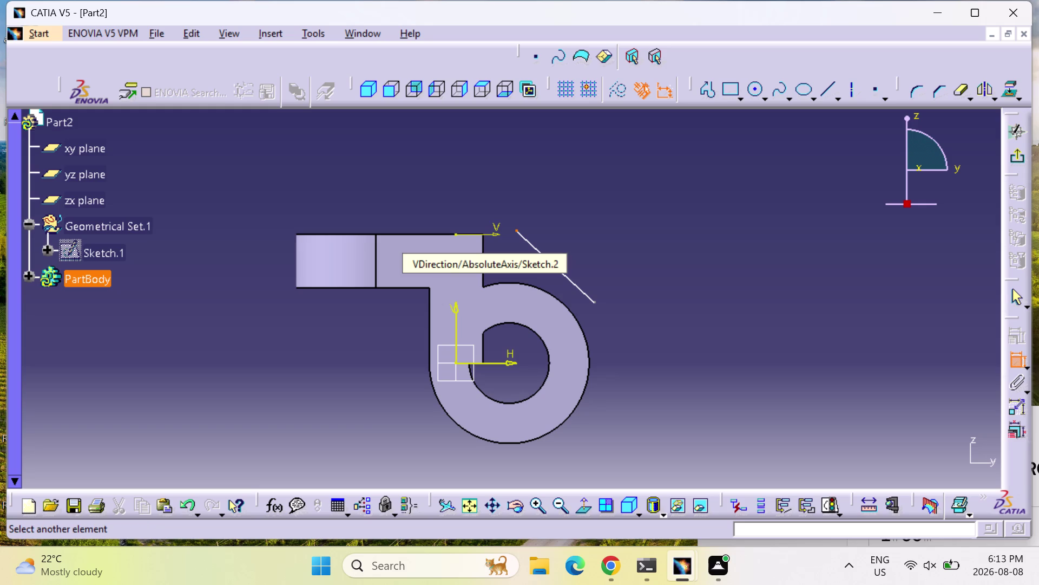
click(484, 240)
right_click(484, 240)
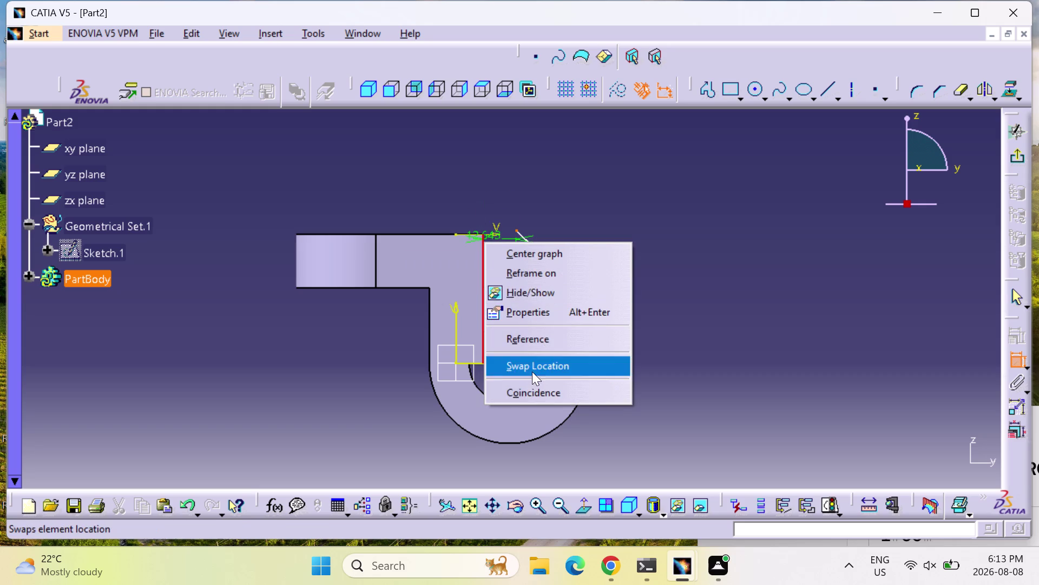
click(532, 388)
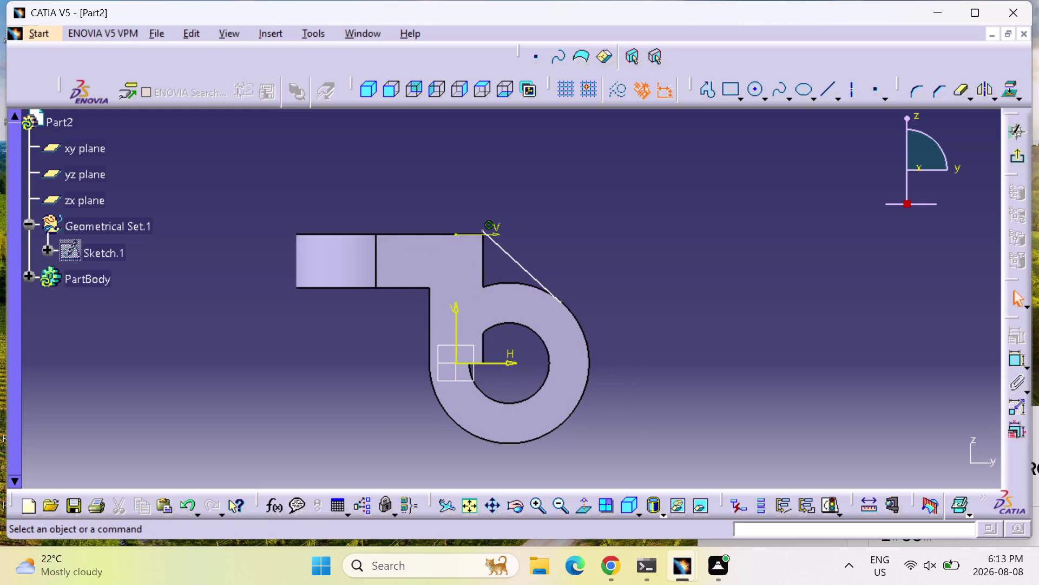
Zoom in on the line and arc, and add another constraint at the plate corner.
triple_click(538, 510)
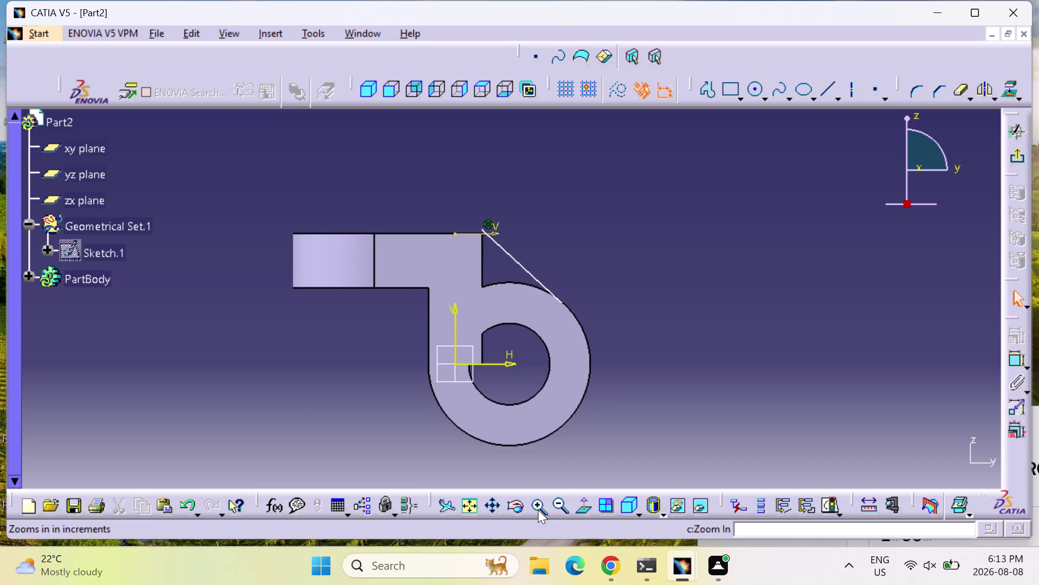
triple_click(538, 509)
triple_click(538, 510)
double_click(538, 510)
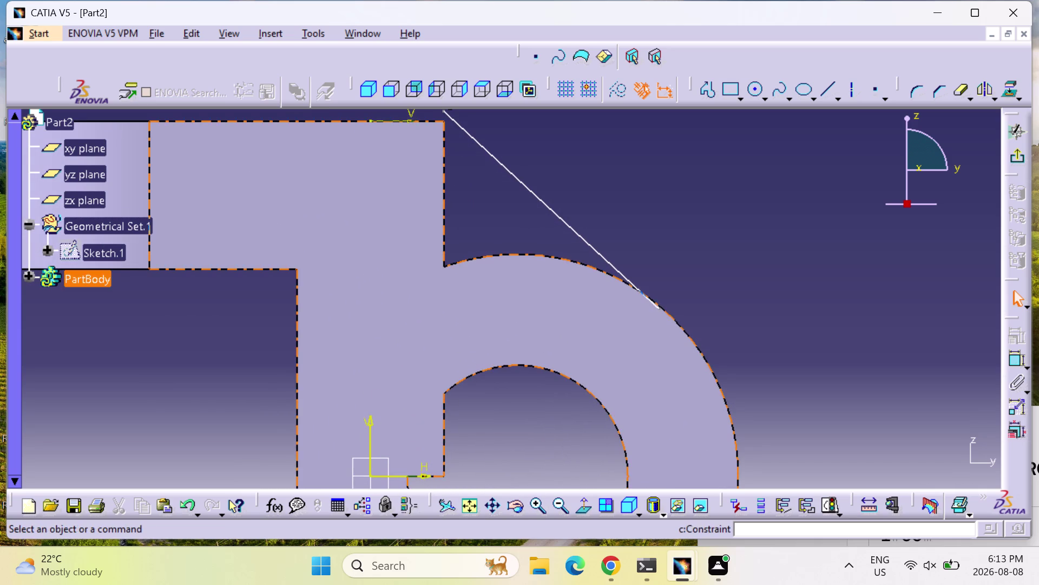
middle_drag(550, 266, 541, 335)
click(1014, 358)
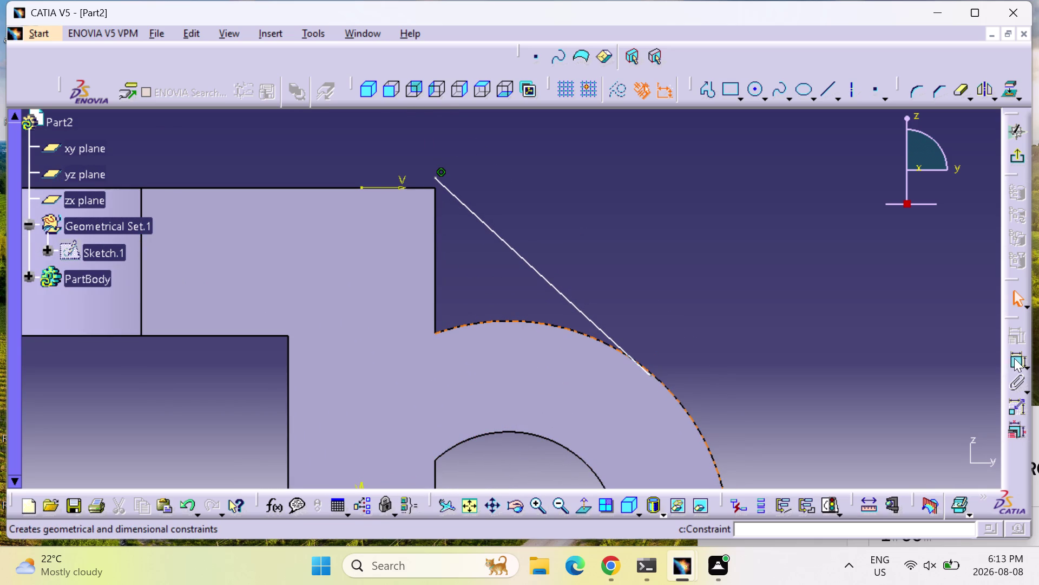
click(435, 178)
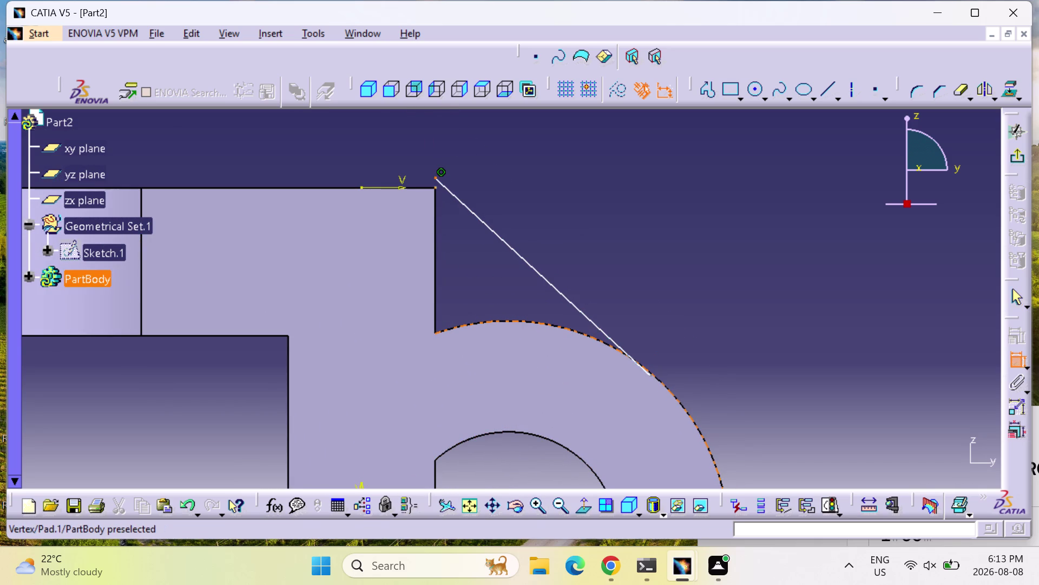
click(434, 190)
right_click(434, 190)
click(533, 389)
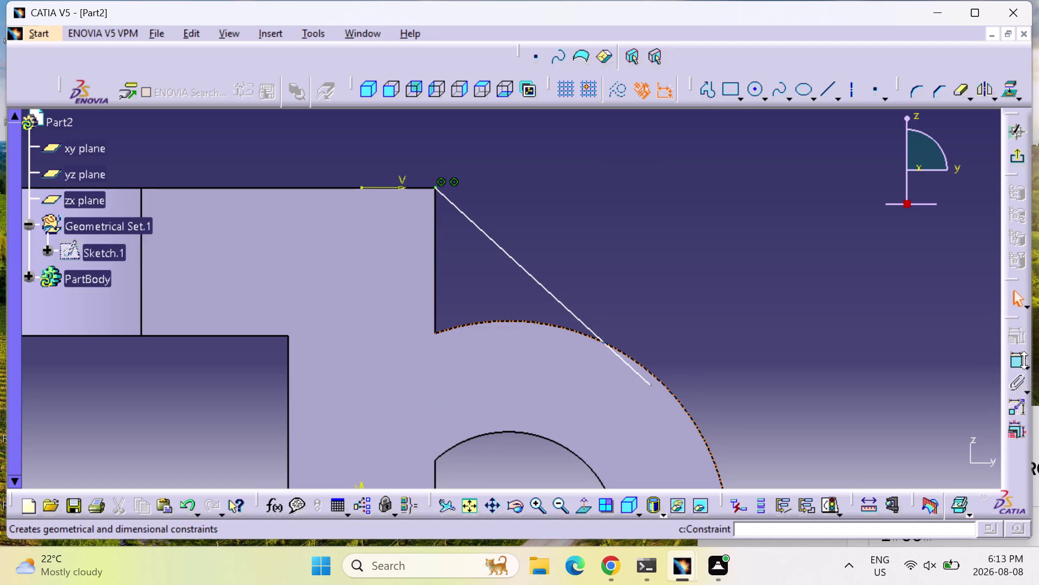
Begin a constraint between the line's lower end and the outer arc, then cancel it.
click(1017, 359)
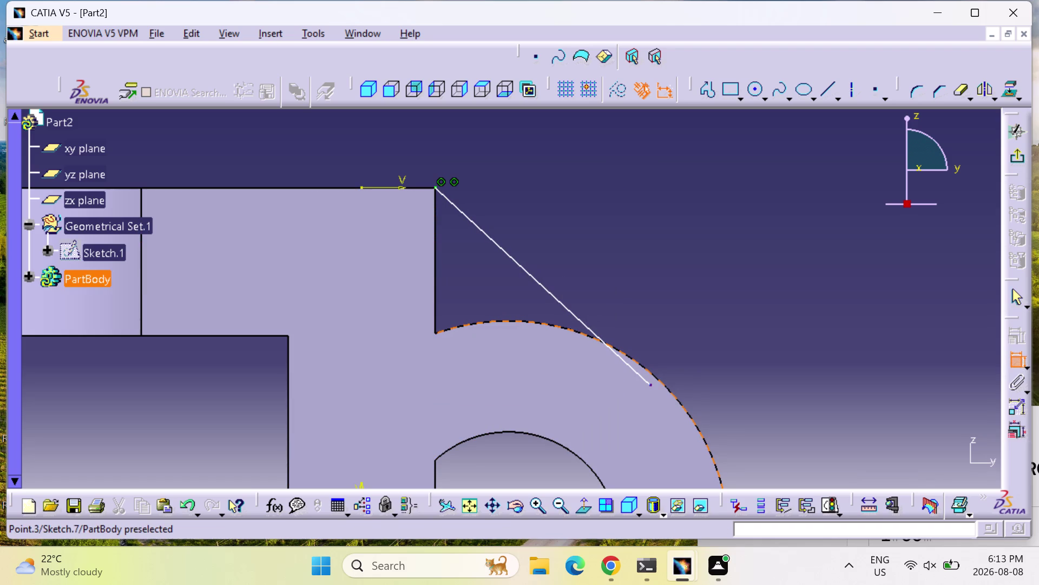
click(650, 385)
click(662, 386)
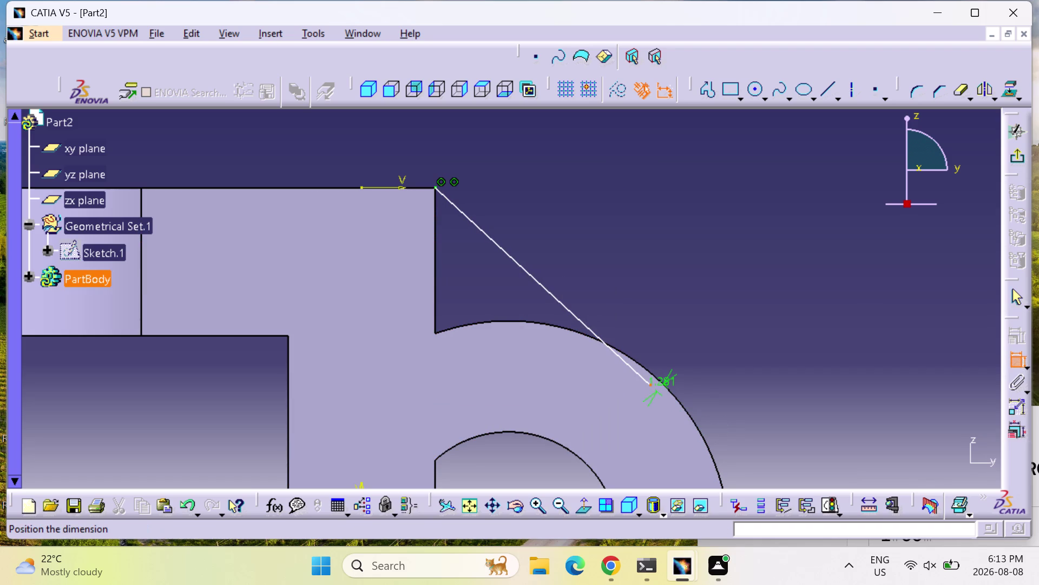
right_click(662, 386)
key(Escape)
key(Escape)
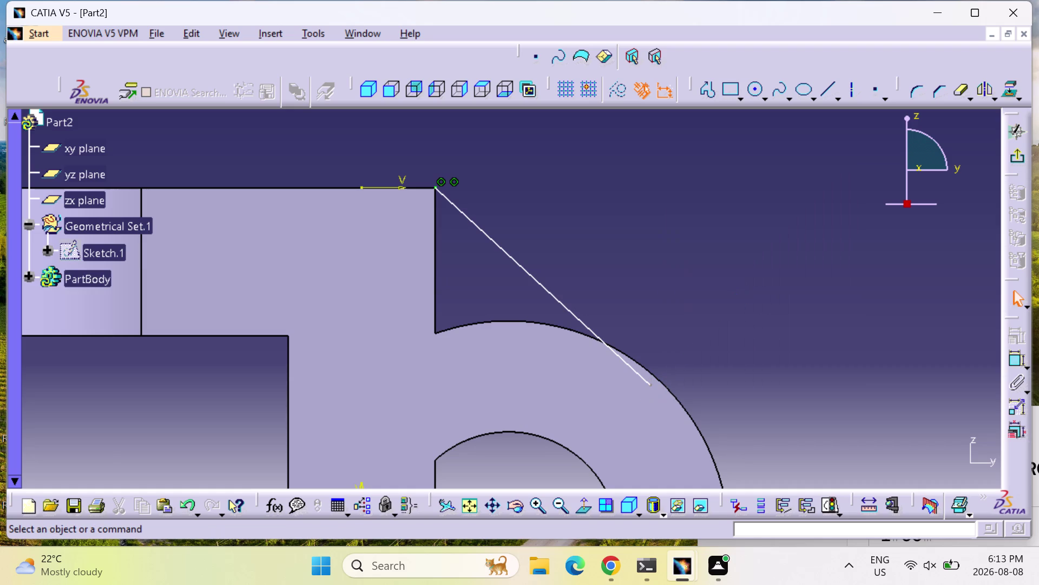
Make the line's lower end coincident with the ring's outer arc and delete the duplicate corner constraint.
click(1012, 360)
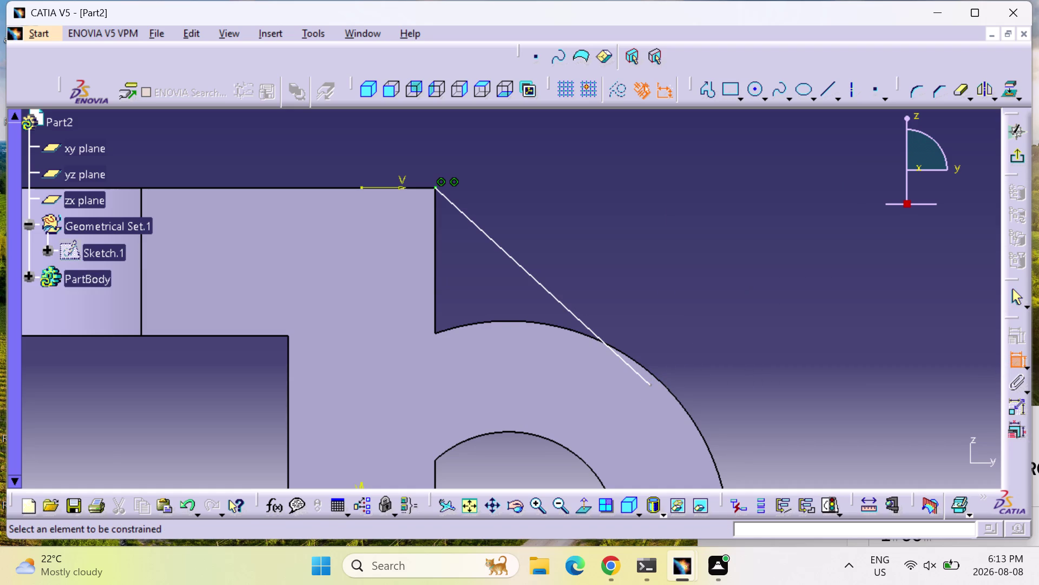
click(650, 385)
click(663, 384)
right_click(664, 384)
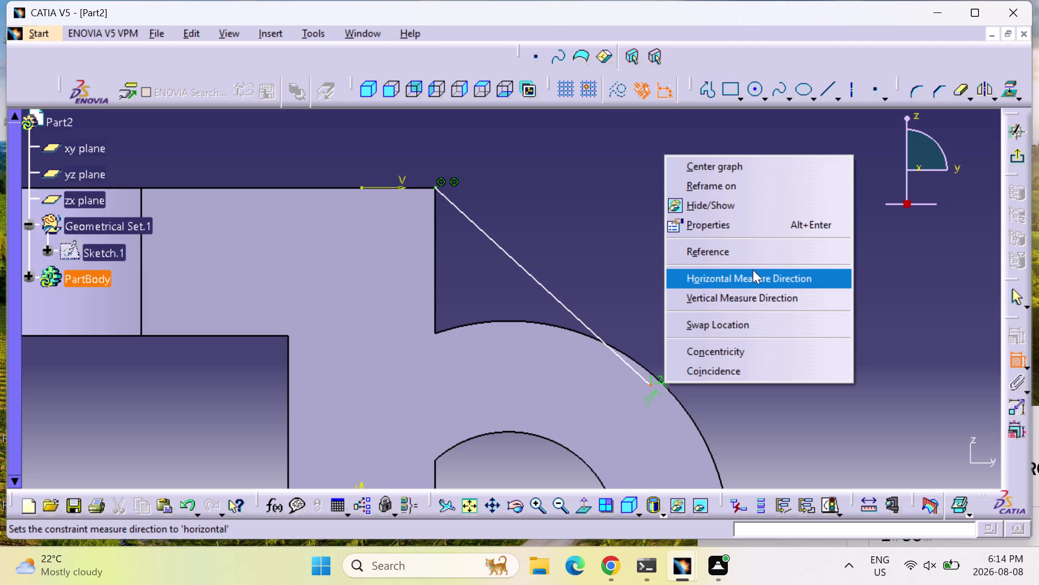
click(767, 369)
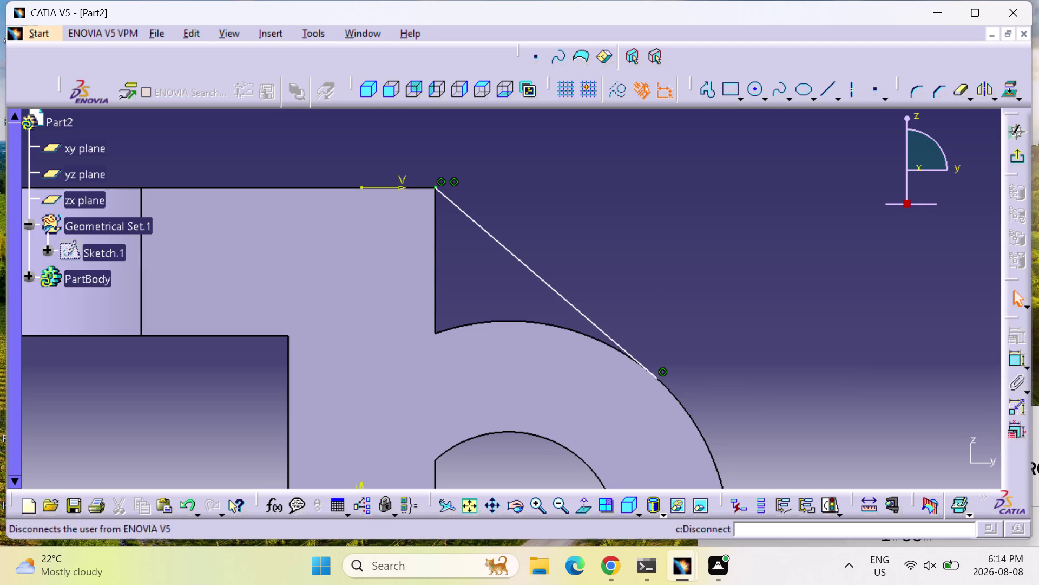
click(456, 180)
key(Delete)
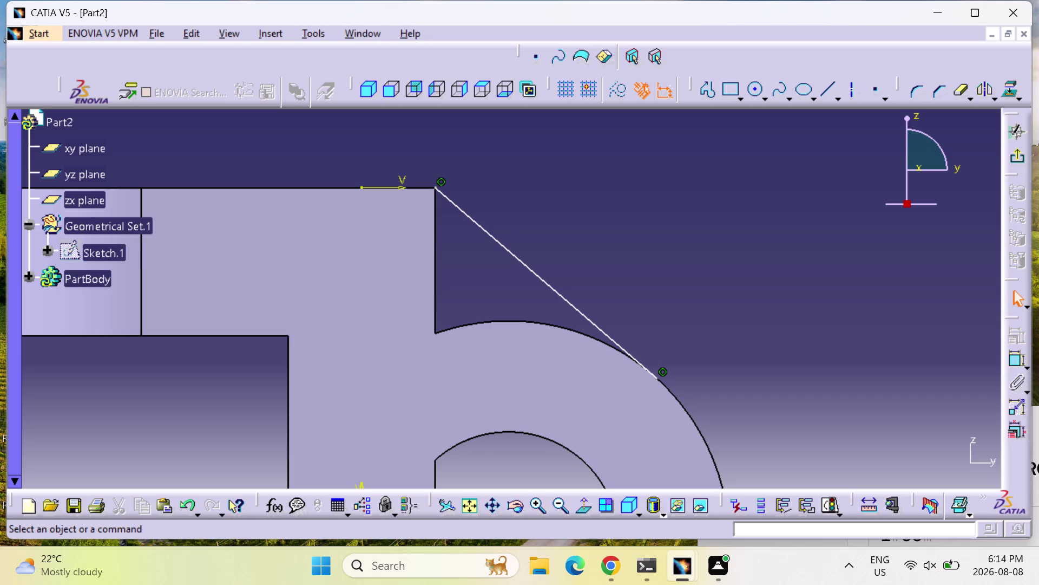